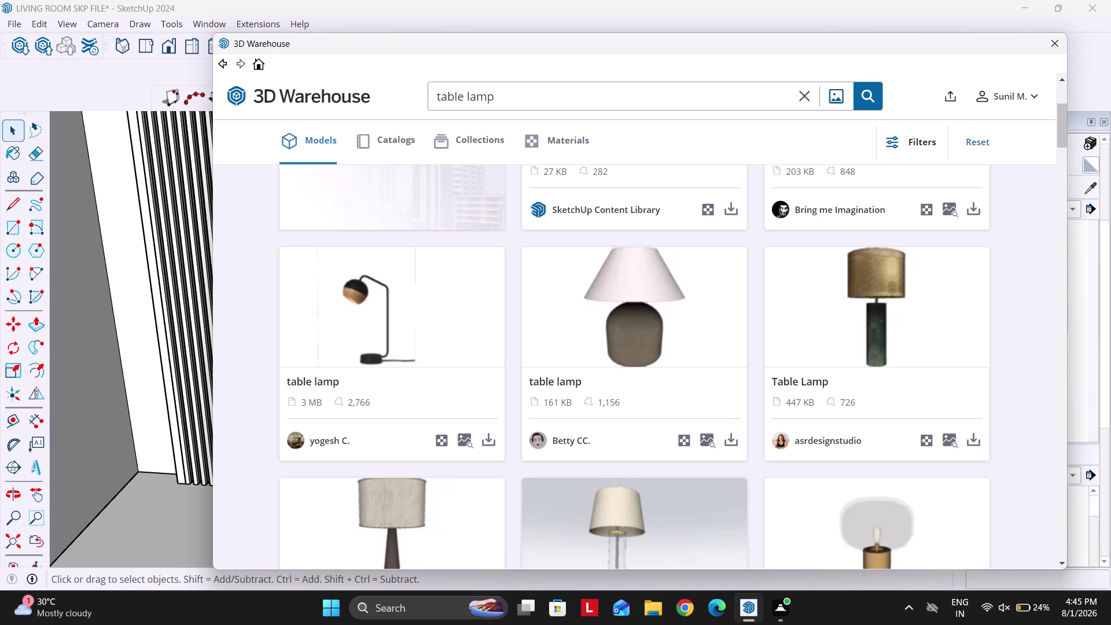
Browse the 3D Warehouse table lamp results and download the chosen lamp.
scroll(up, 3)
scroll(down, 3)
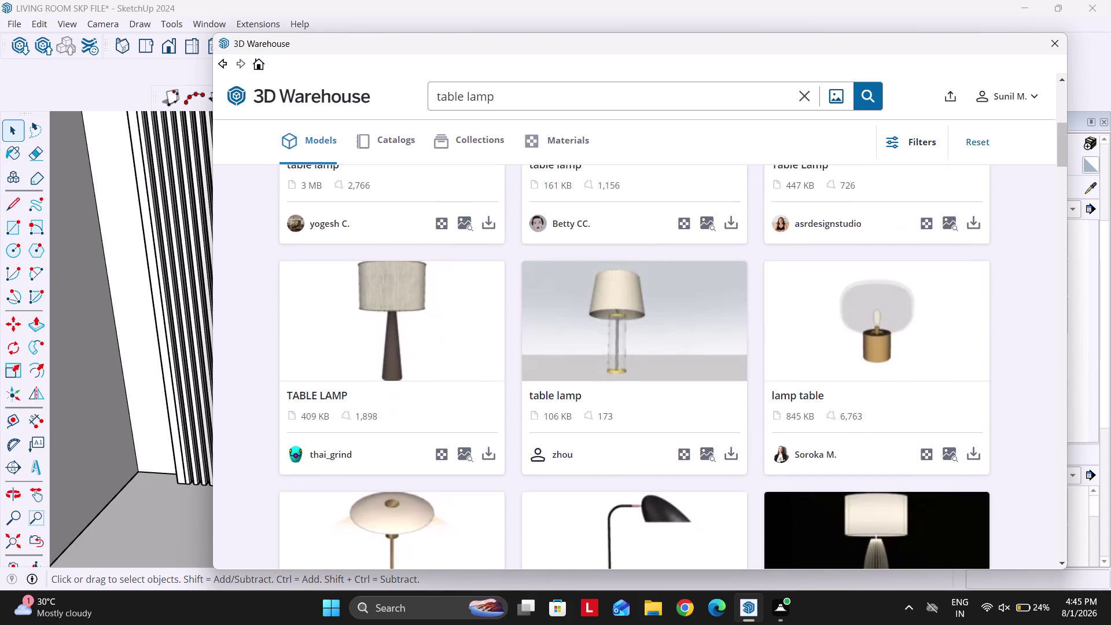
scroll(down, 3)
scroll(down, 3)
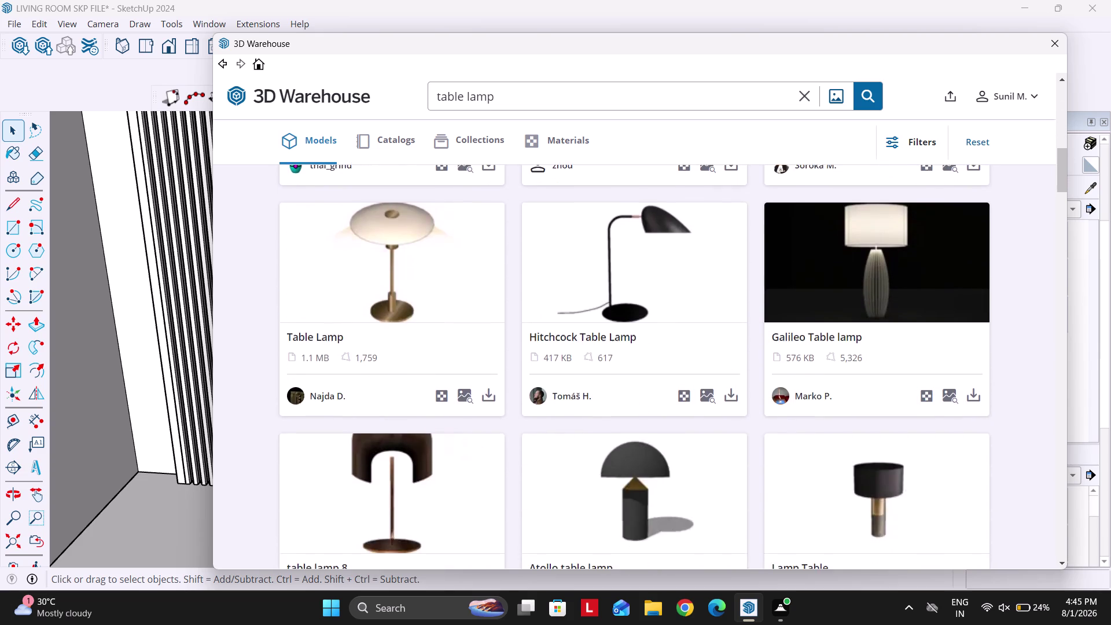
scroll(down, 3)
scroll(down, 3)
scroll(down, 3)
scroll(down, 3)
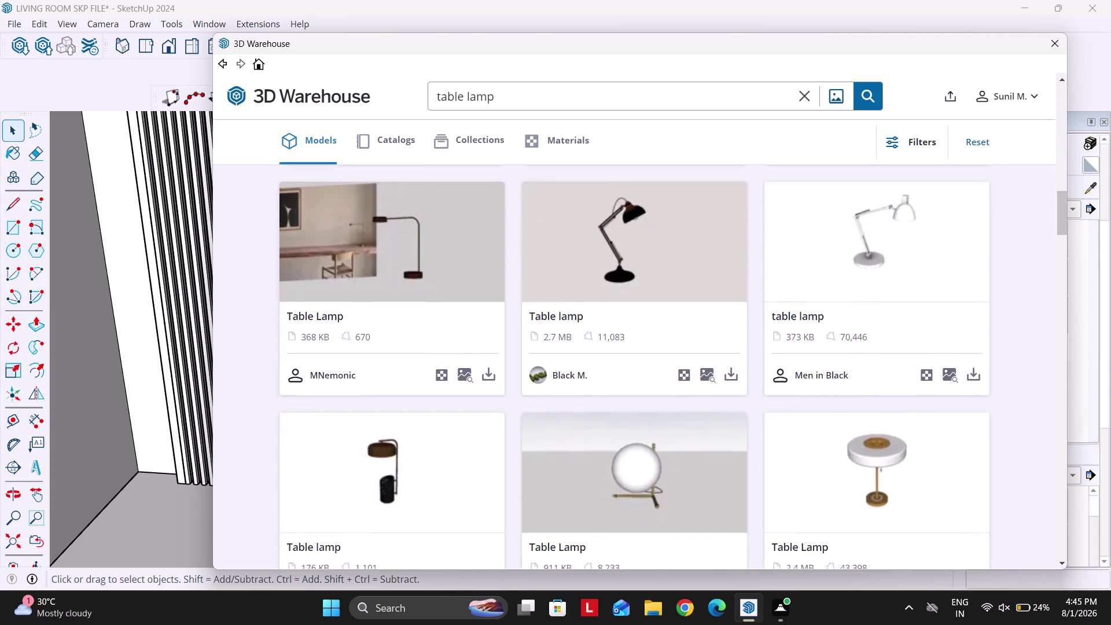
scroll(down, 3)
scroll(down, 3)
scroll(down, 3)
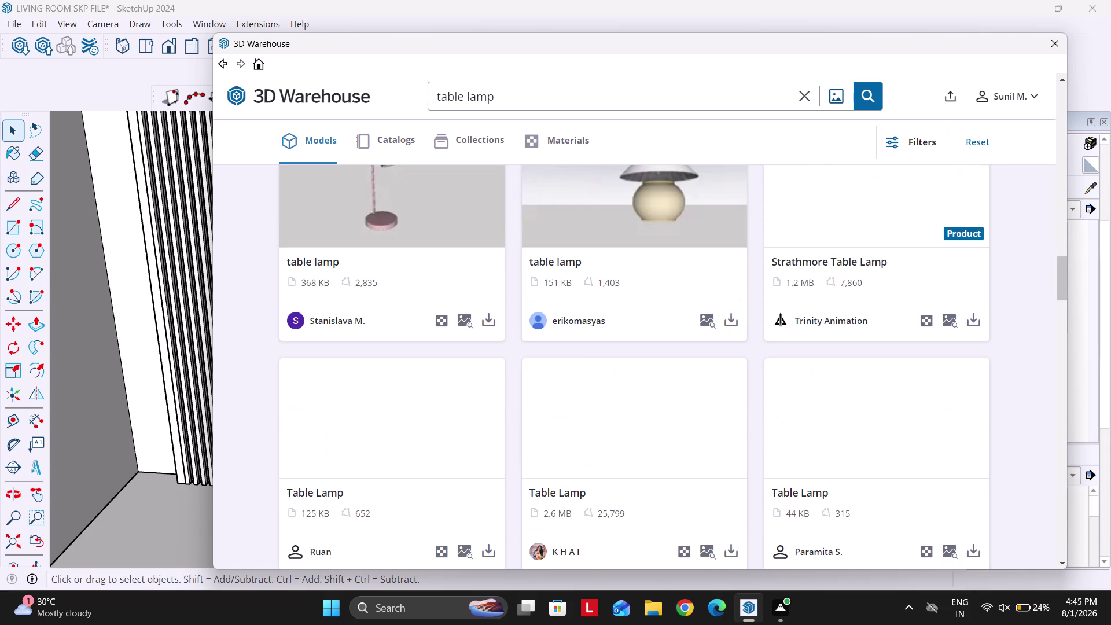
scroll(up, 3)
scroll(up, 3)
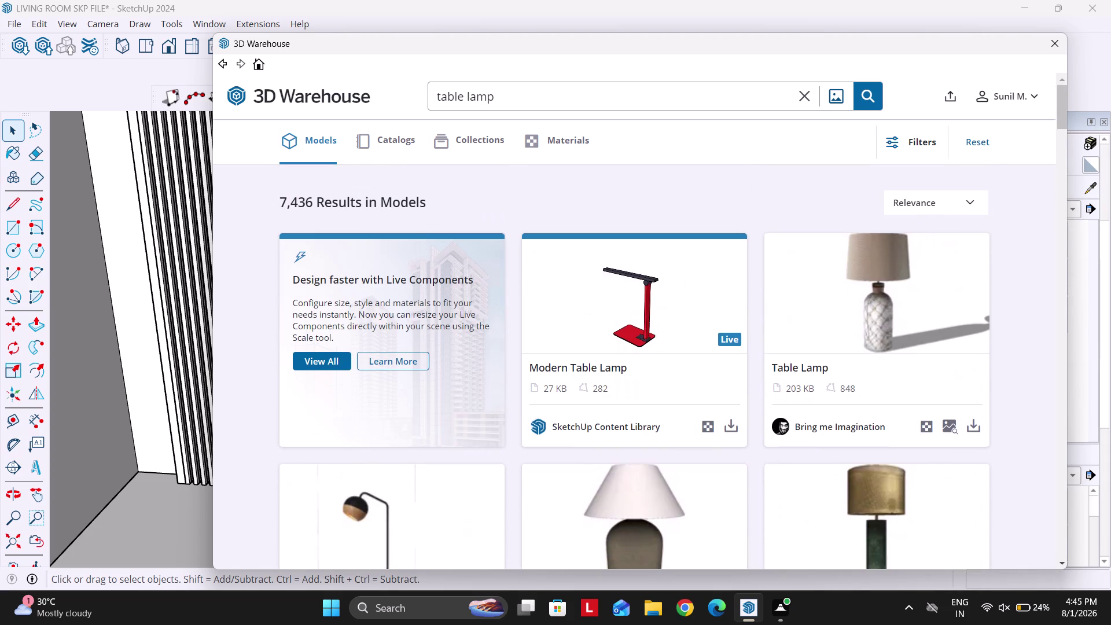
scroll(down, 3)
scroll(down, 3)
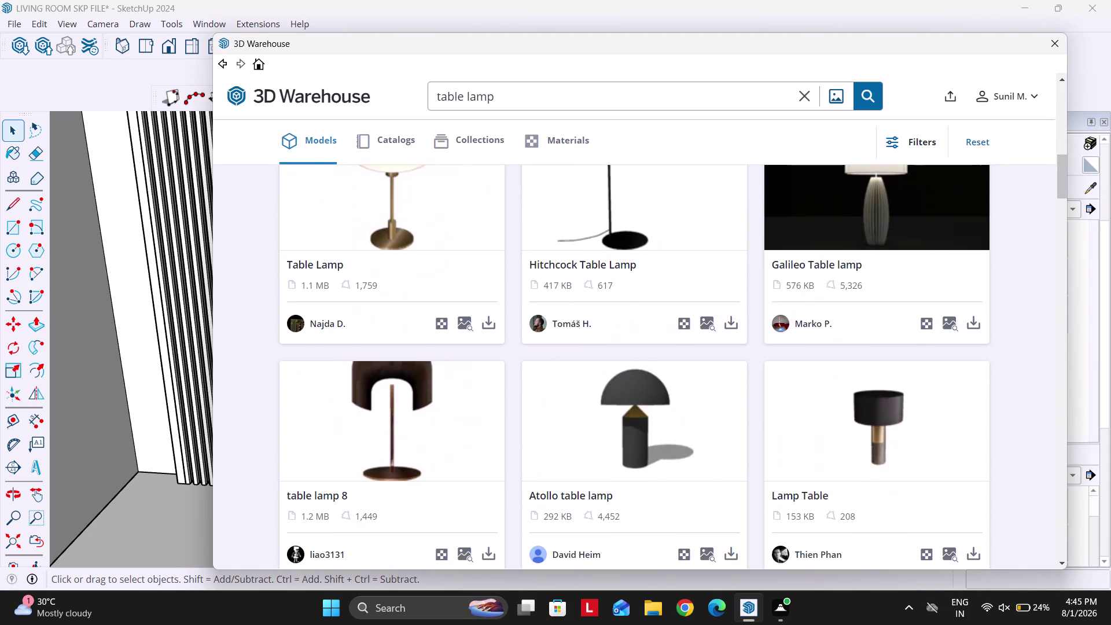
click(971, 322)
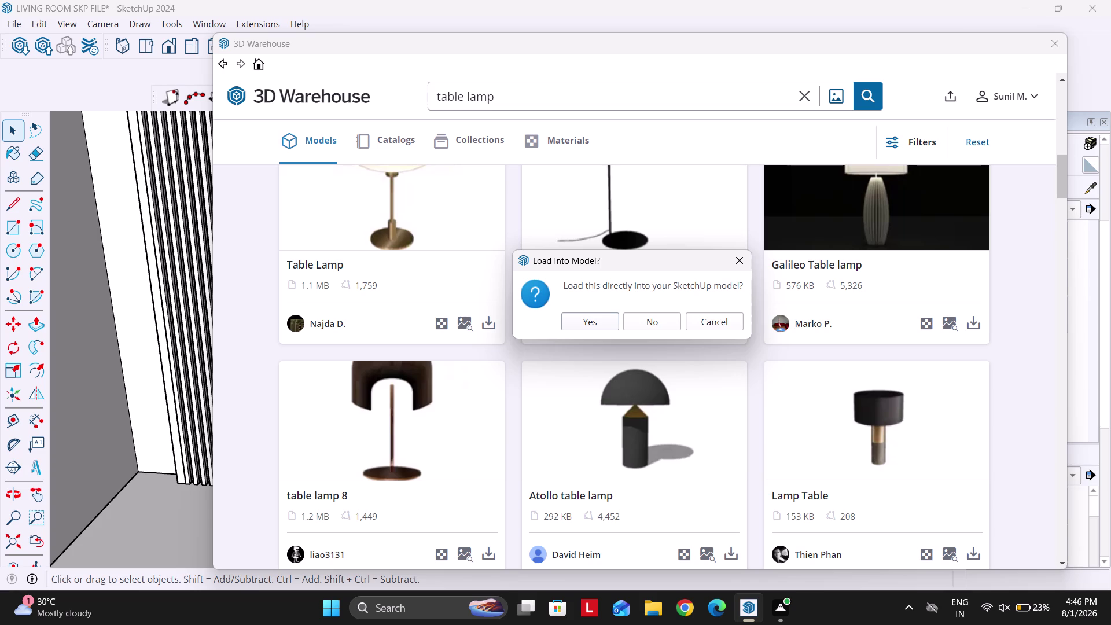
Confirm loading the table lamp directly into the living room model.
click(585, 321)
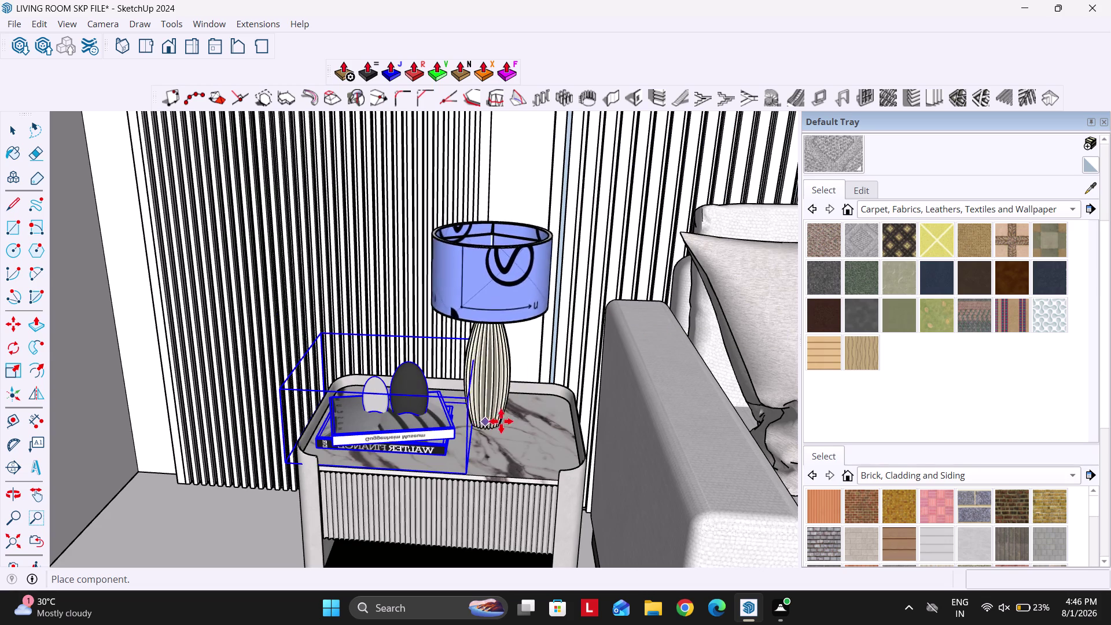
Drop the table lamp onto the side table beside the sofa.
scroll(up, 3)
click(504, 440)
key(space)
scroll(down, 3)
key(Escape)
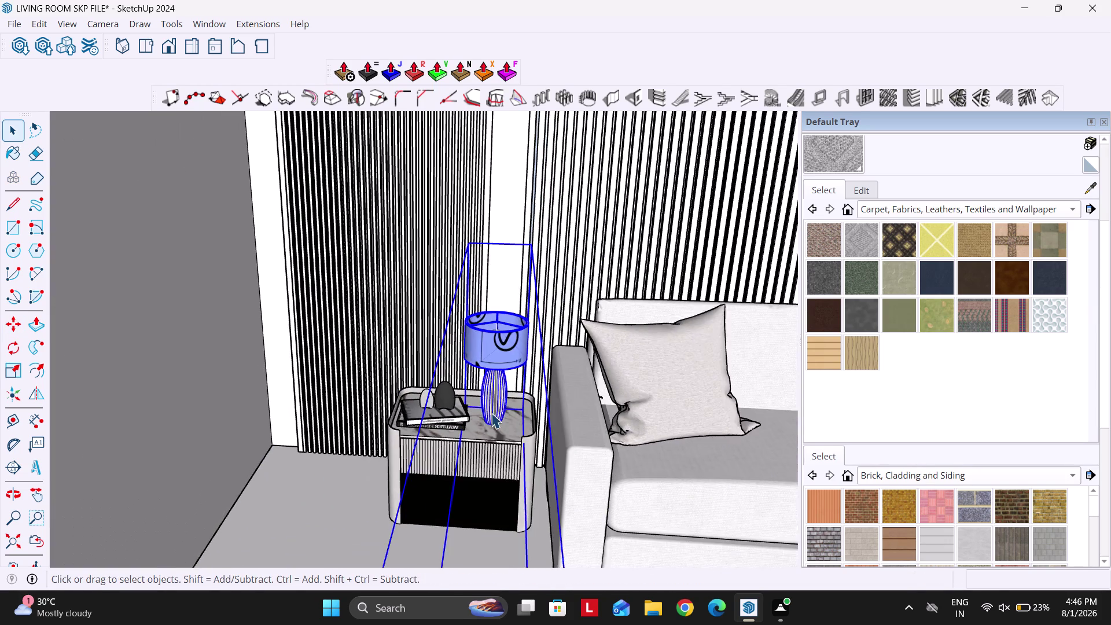
Open a component for editing and delete one selected part of it.
middle_drag(487, 410, 452, 388)
scroll(down, 3)
key(Escape)
scroll(up, 3)
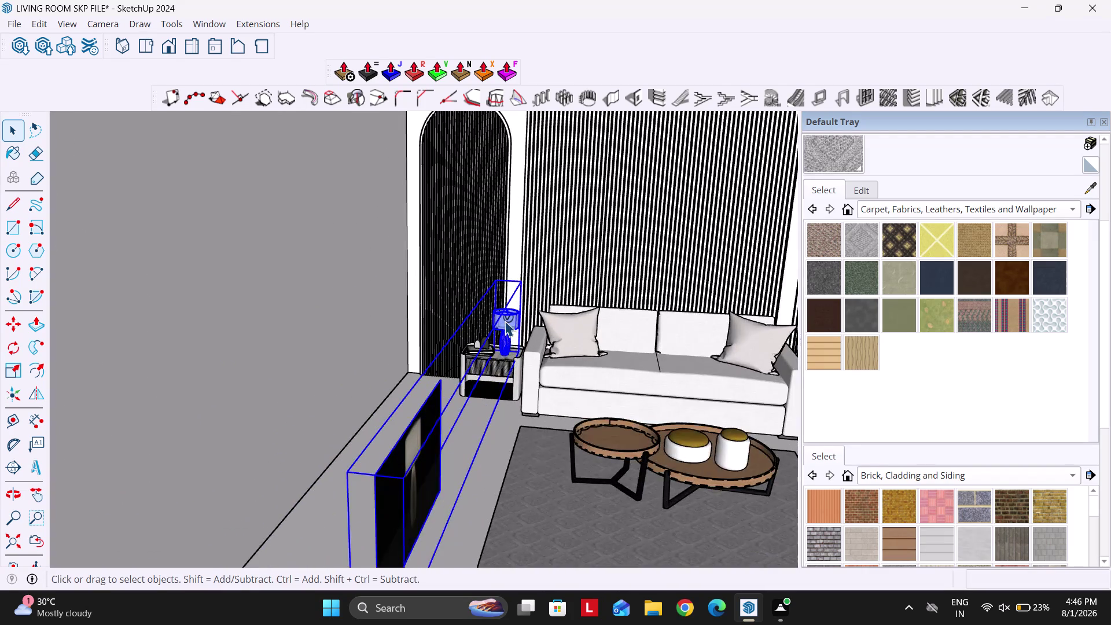
double_click(505, 320)
click(429, 442)
key(Delete)
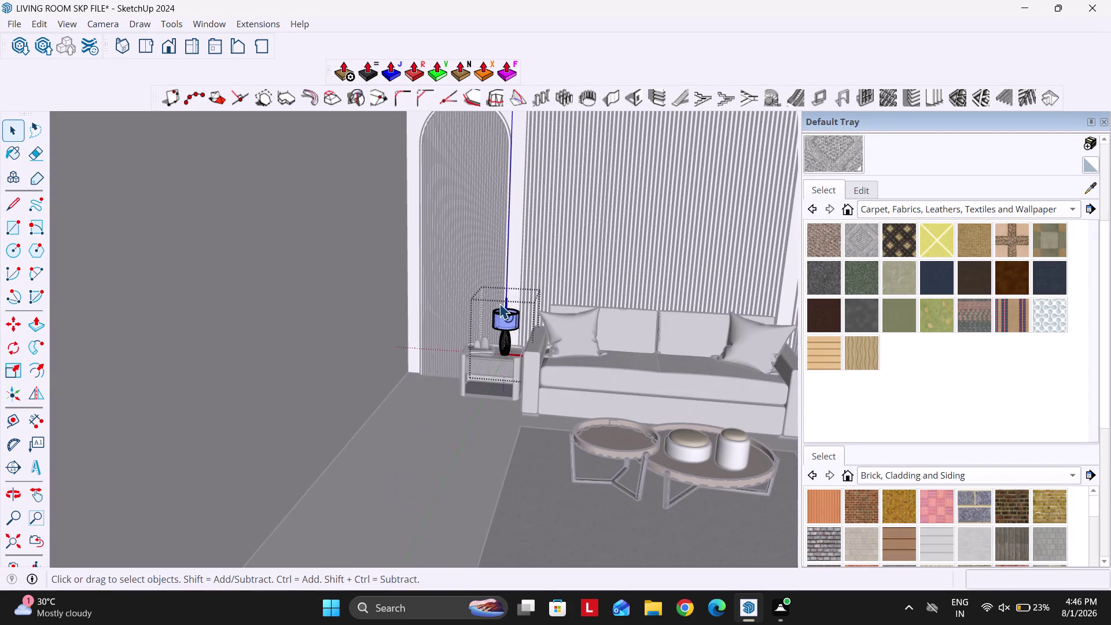
key(Escape)
scroll(up, 3)
key(Escape)
Orbit around the lamp shade, then back out to the room and reference photo.
middle_drag(487, 298, 486, 374)
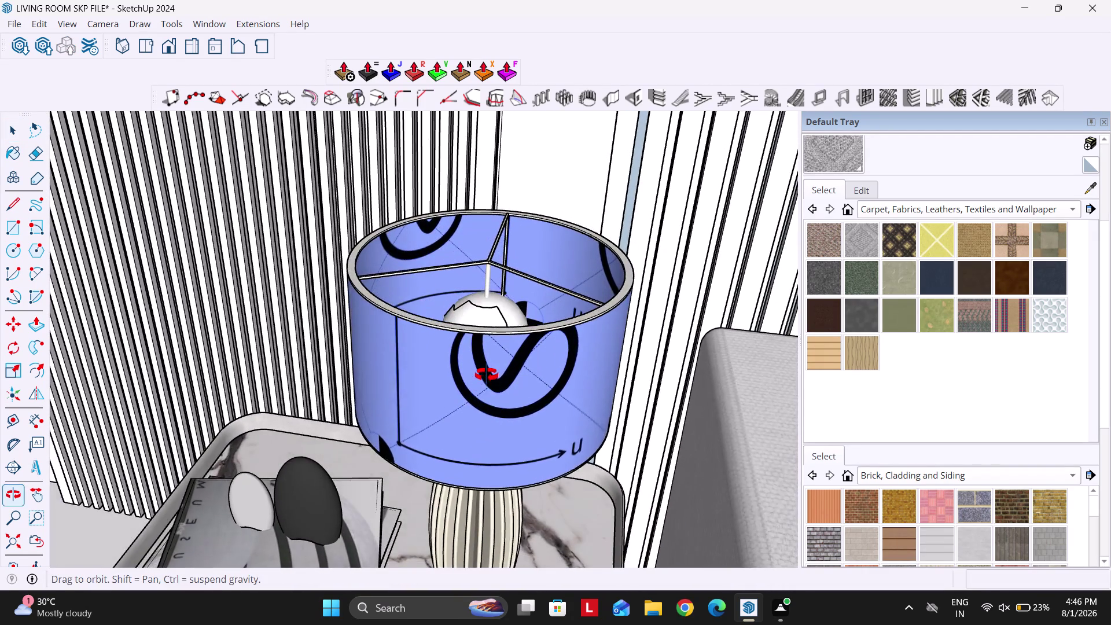
middle_drag(486, 374, 486, 376)
scroll(up, 3)
middle_drag(533, 394, 505, 340)
scroll(down, 3)
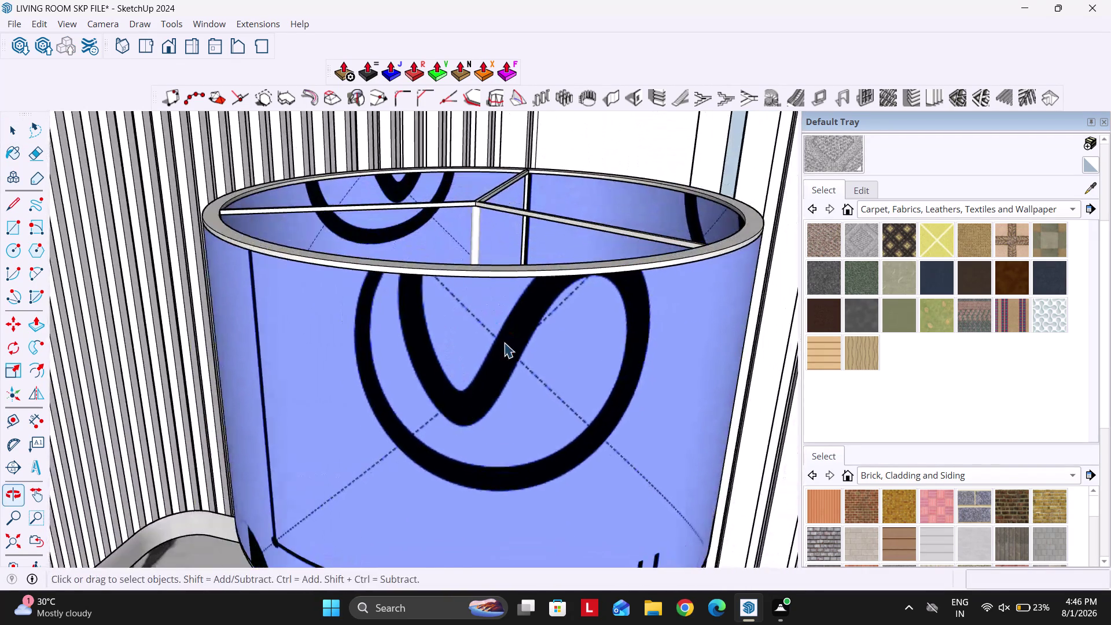
scroll(down, 3)
middle_drag(496, 343, 531, 303)
scroll(down, 3)
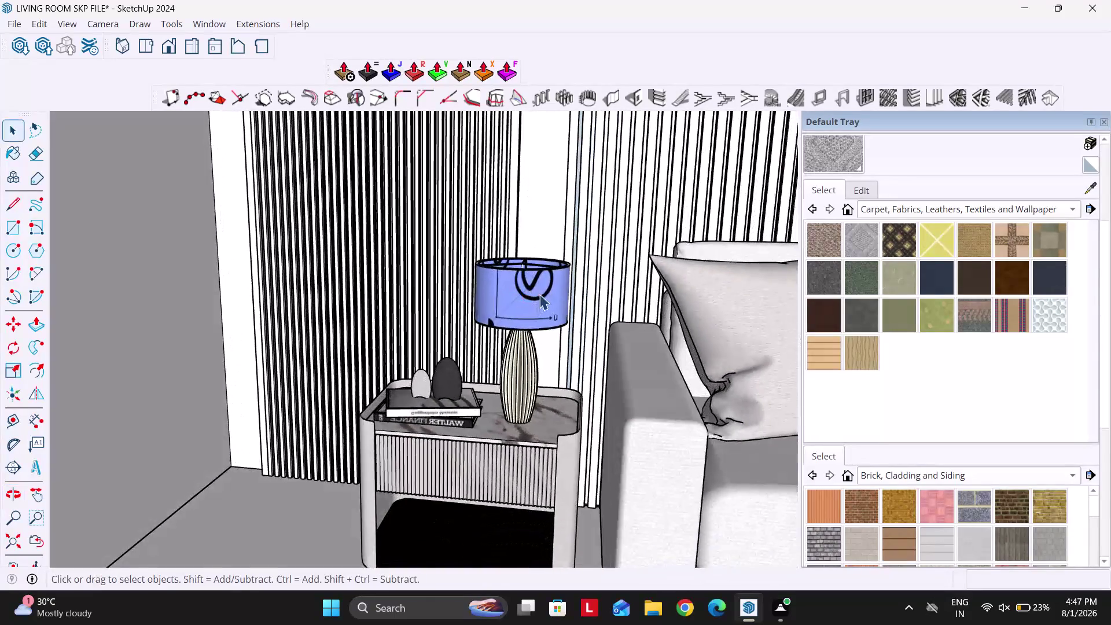
scroll(down, 3)
key(Escape)
middle_drag(516, 331, 528, 322)
scroll(down, 3)
key(Escape)
scroll(up, 3)
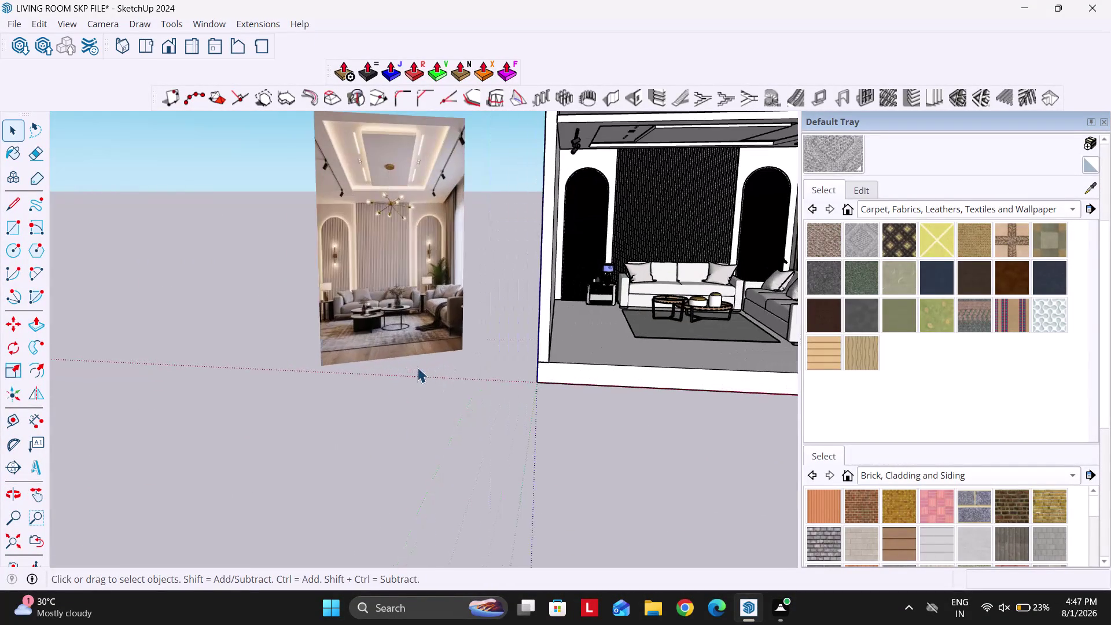
Zoom into the reference photo's wall sconces, then reopen the 3D Warehouse browser.
scroll(up, 3)
scroll(up, 3)
scroll(up, 3)
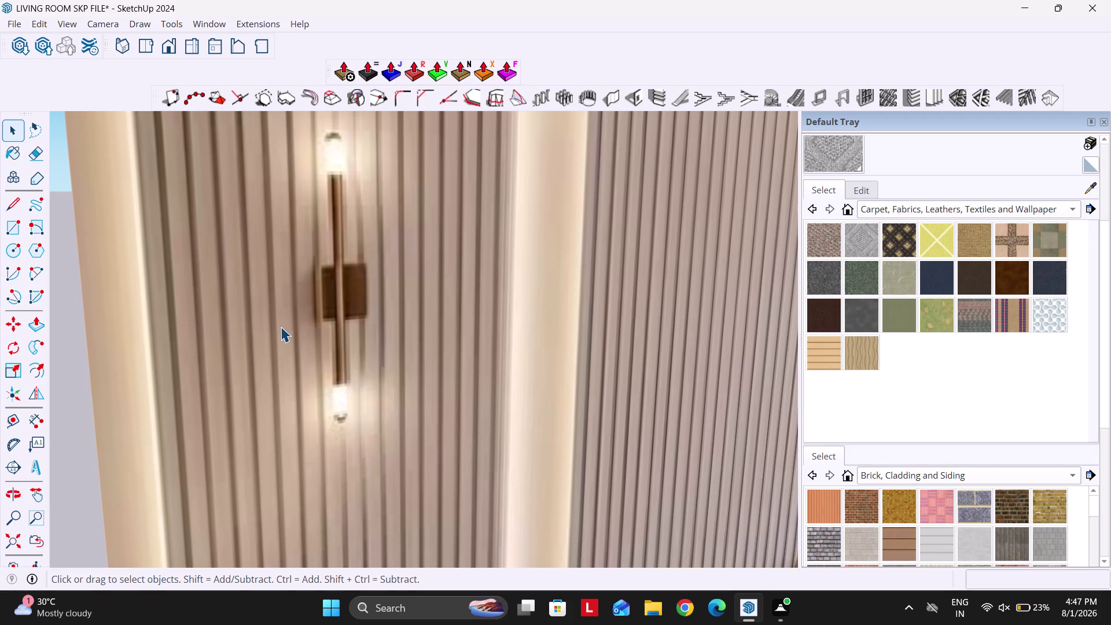
scroll(down, 3)
scroll(down, 3)
scroll(down, 3)
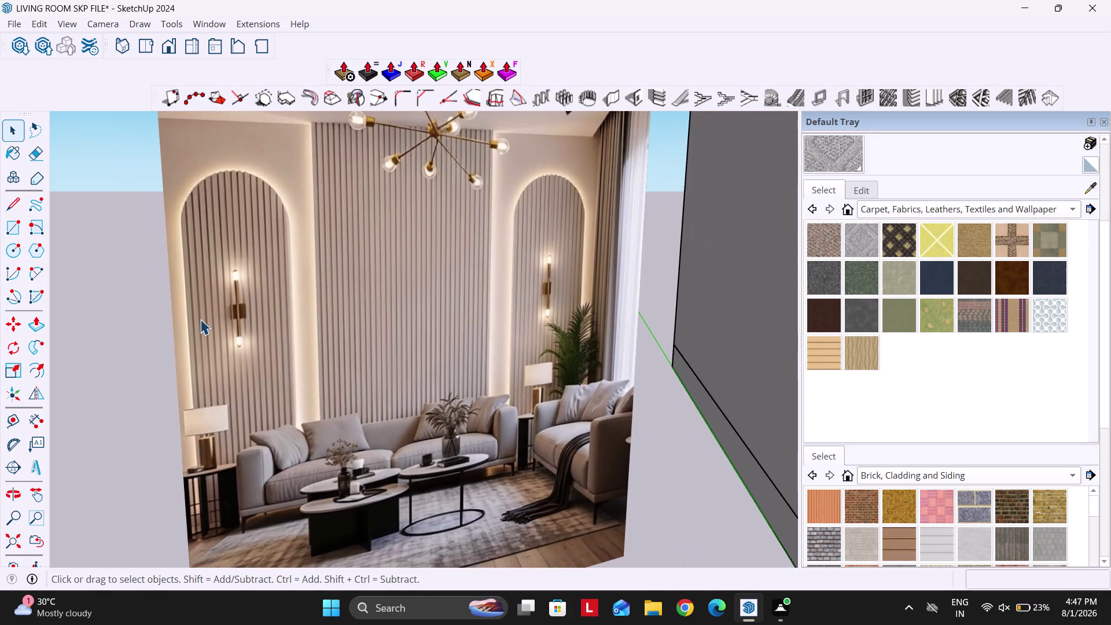
scroll(down, 3)
scroll(down, 3)
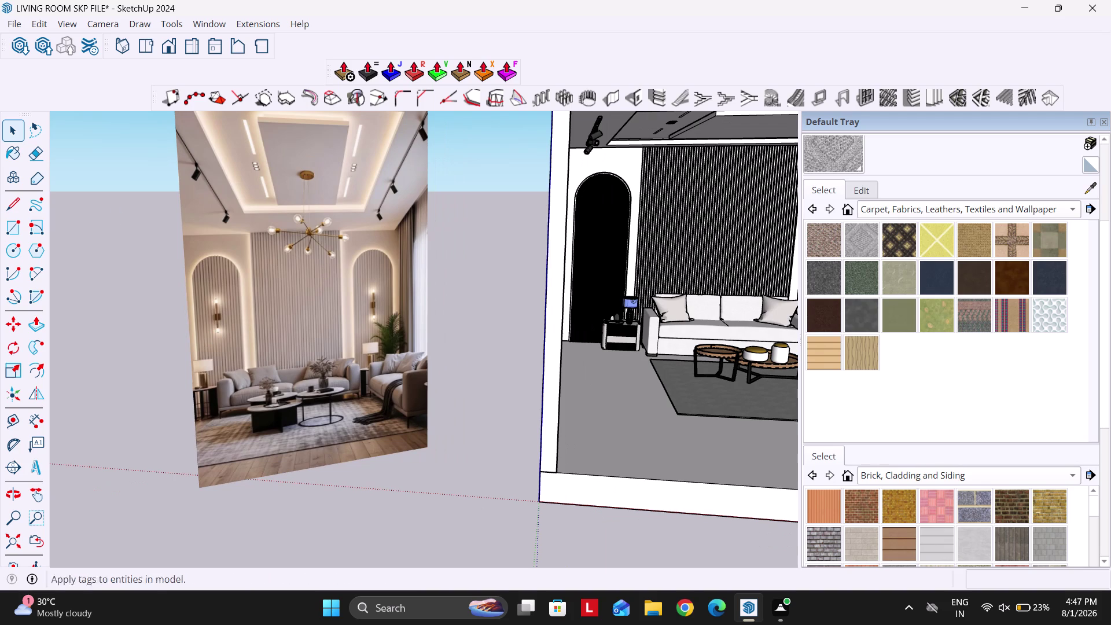
click(17, 49)
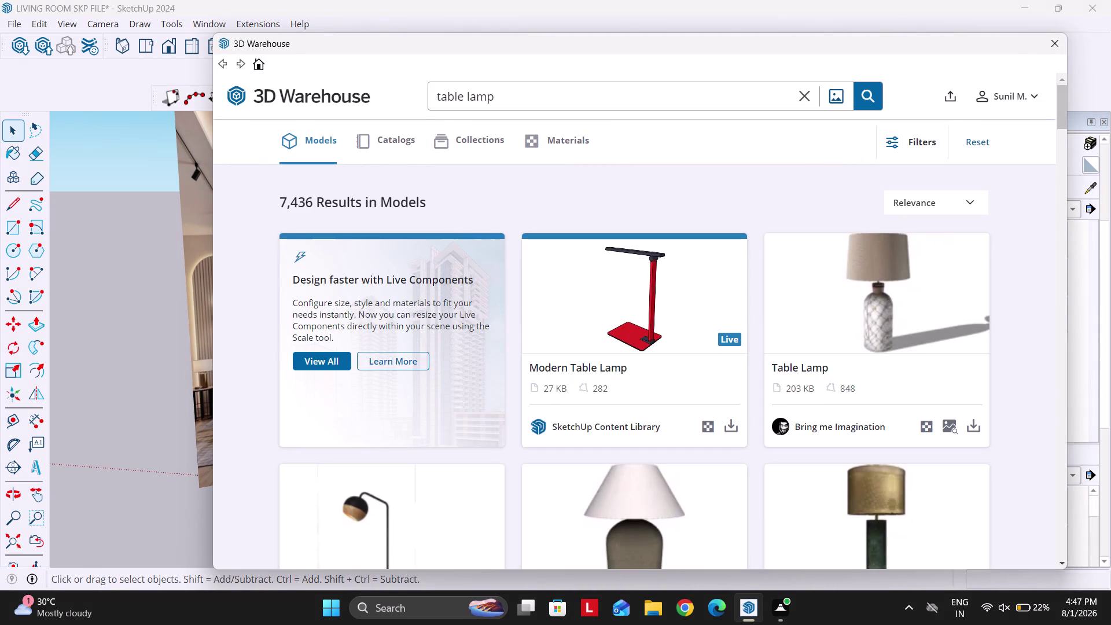
Change the 3D Warehouse search from 'table lamp' to 'wall lights' and run it.
drag(461, 99, 421, 95)
text(wa)
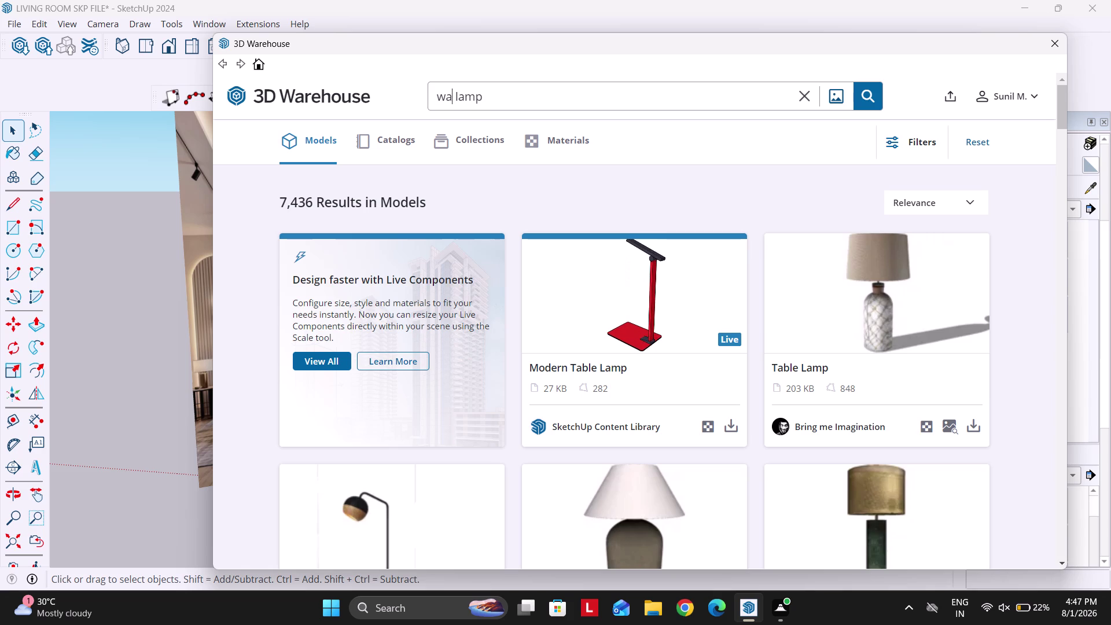
text(ll)
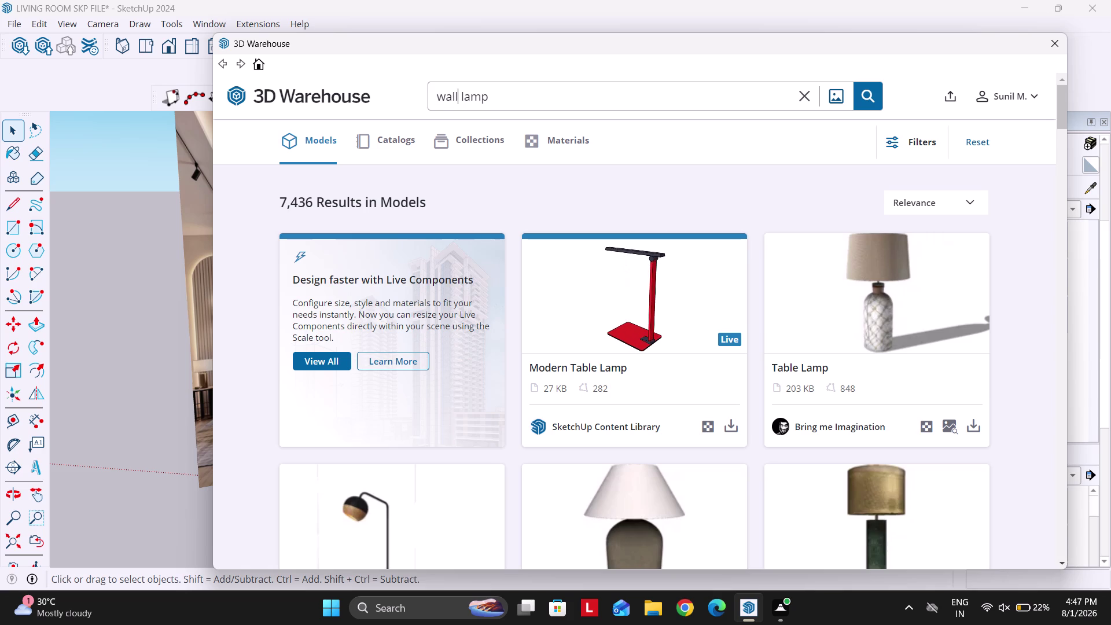
click(496, 96)
key(BackSpace)
key(BackSpace)
key(BackSpace)
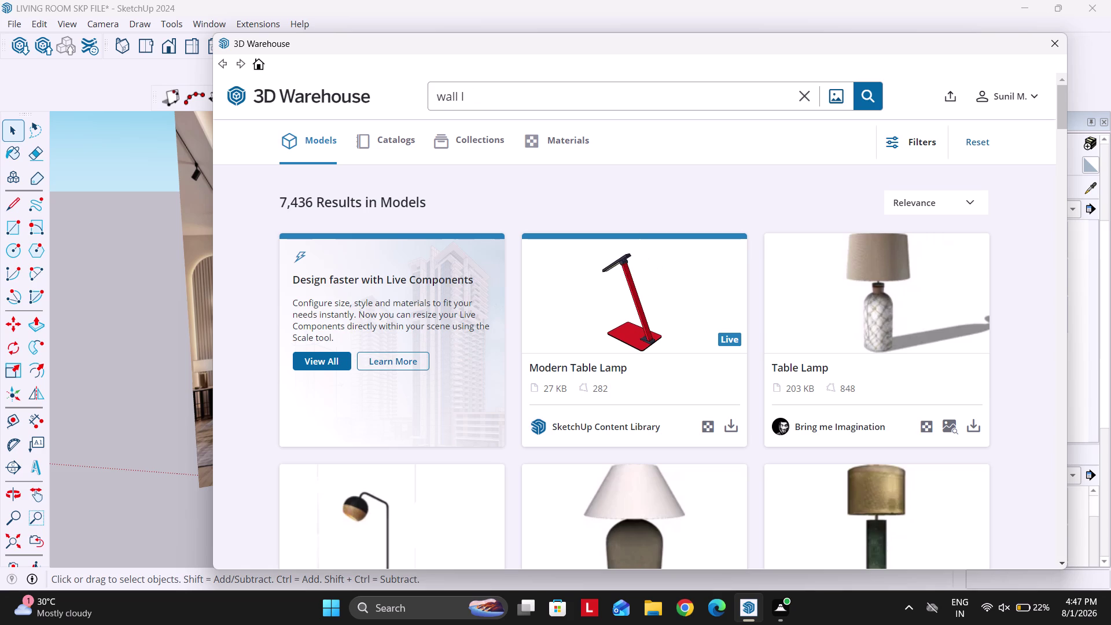
key(i)
text(ghts)
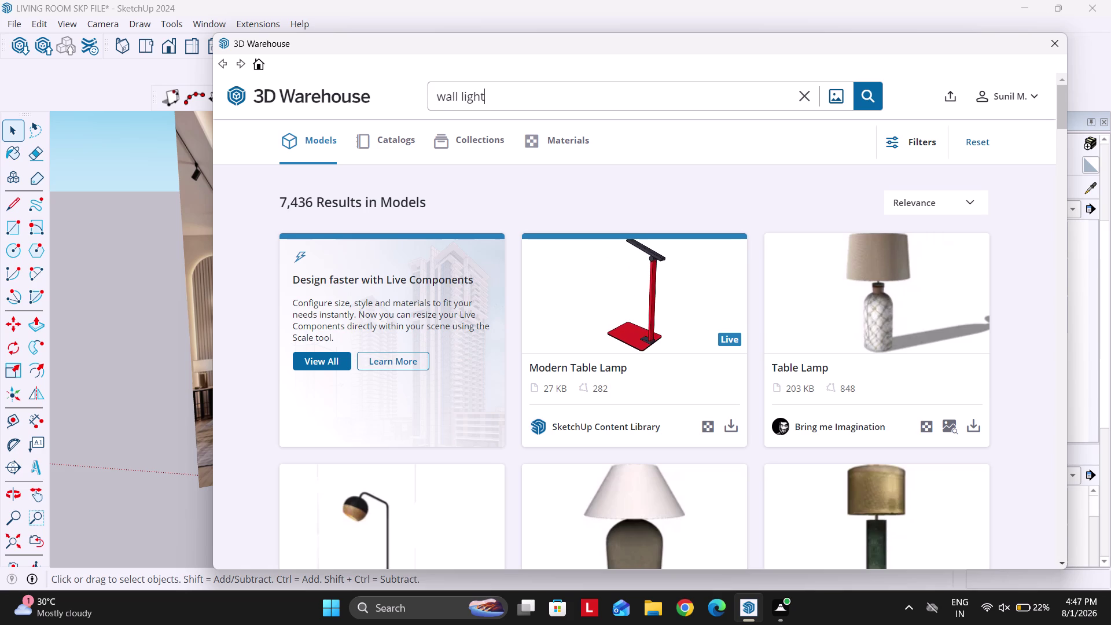
key(Return)
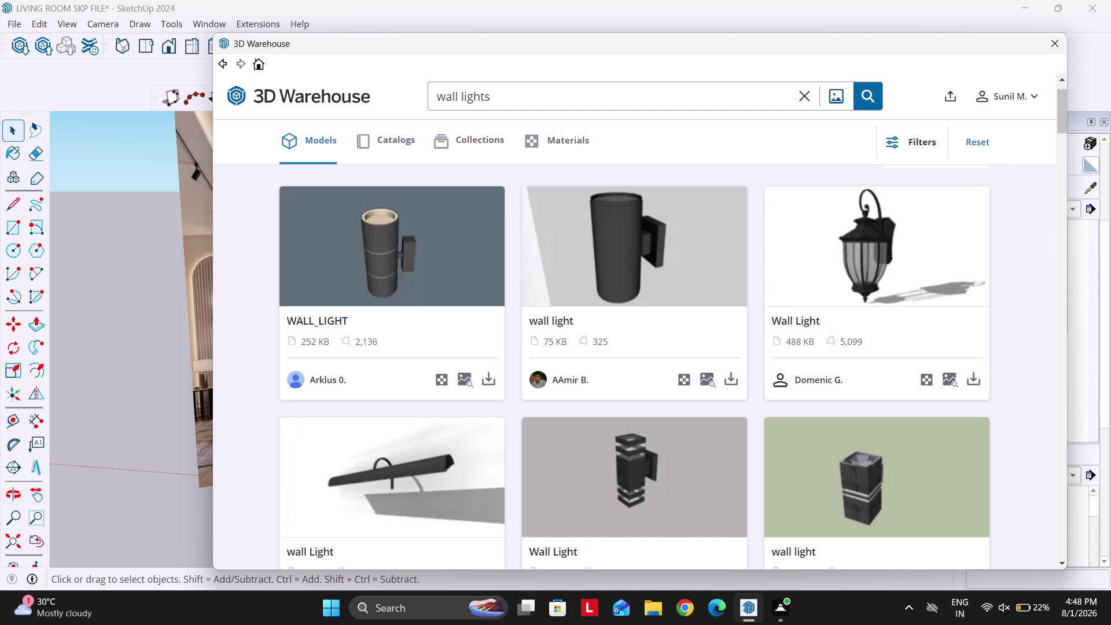
Scroll down through the 3D Warehouse wall lights results.
scroll(down, 3)
scroll(down, 3)
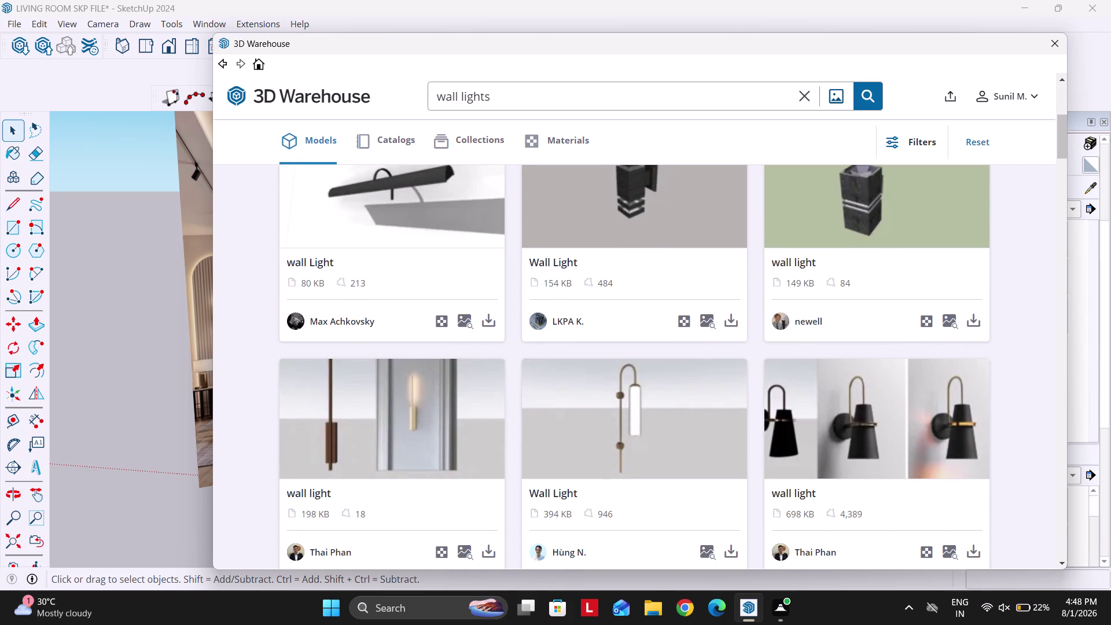
scroll(down, 3)
scroll(down, 3)
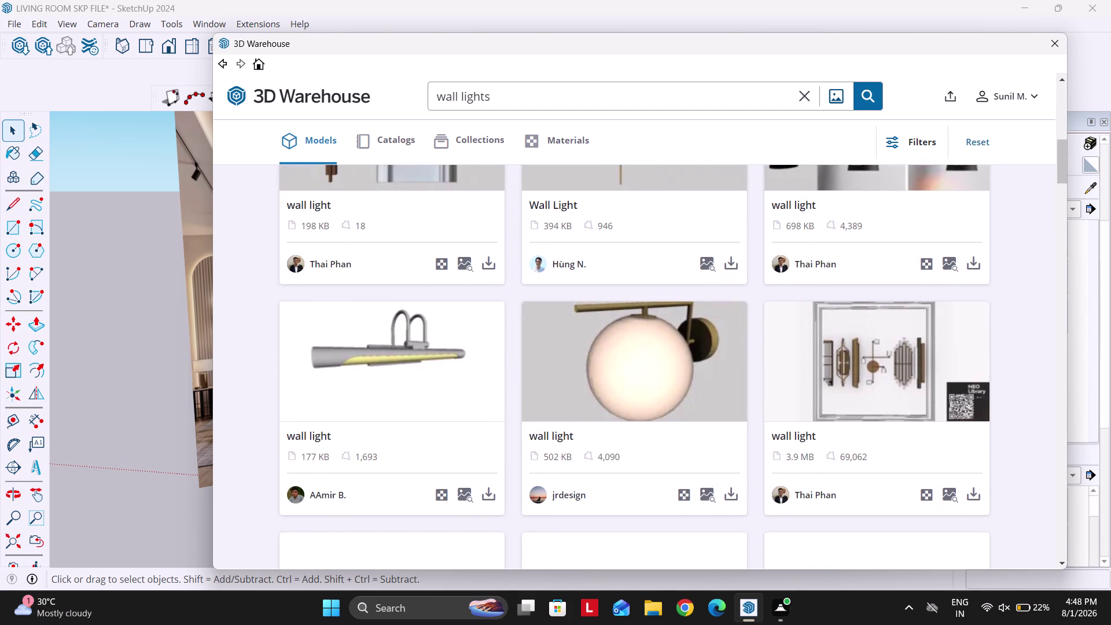
scroll(down, 3)
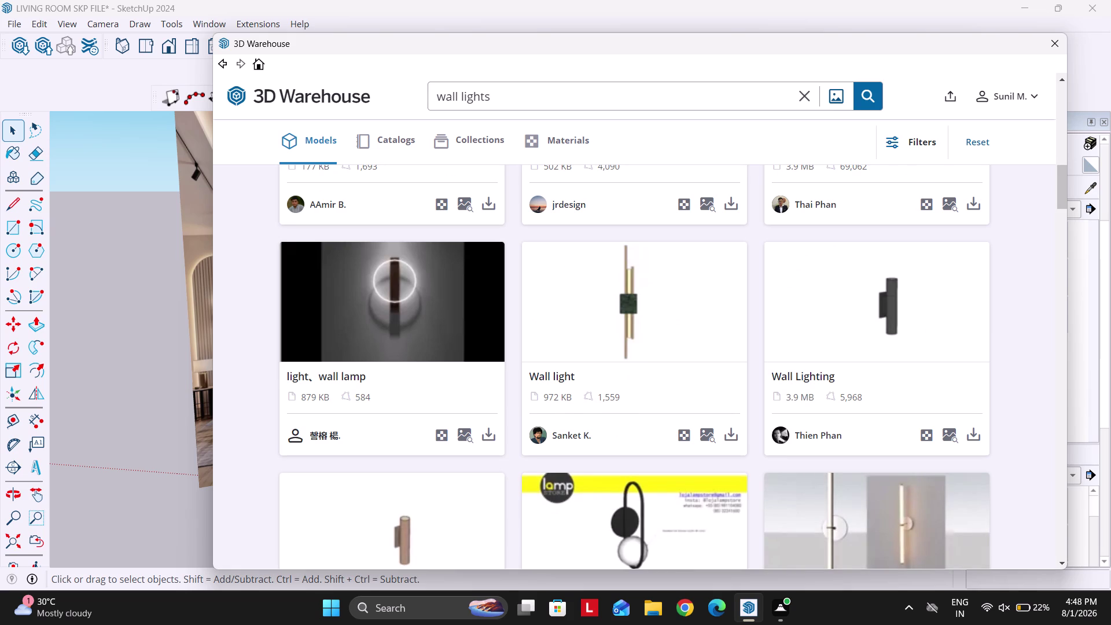
scroll(down, 3)
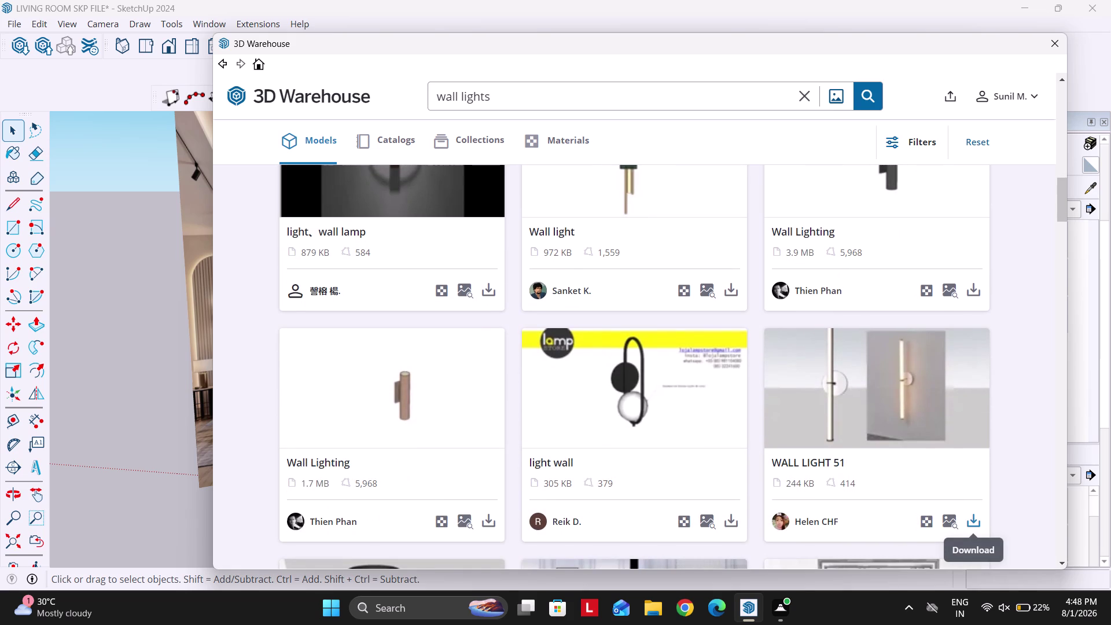
scroll(down, 3)
scroll(down, 3)
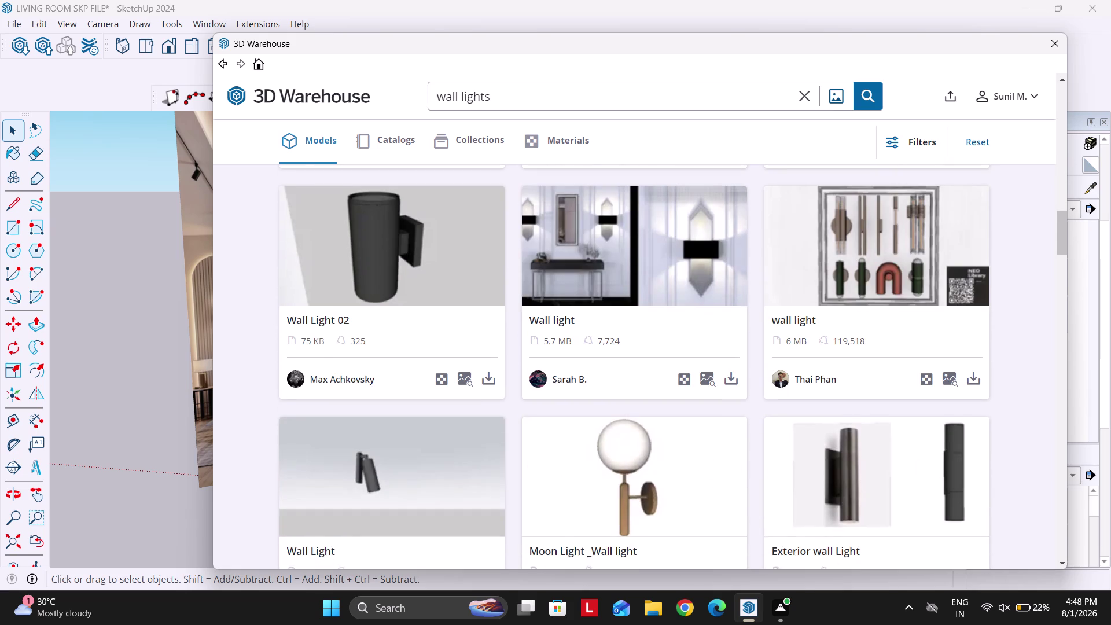
scroll(down, 3)
scroll(down, 3)
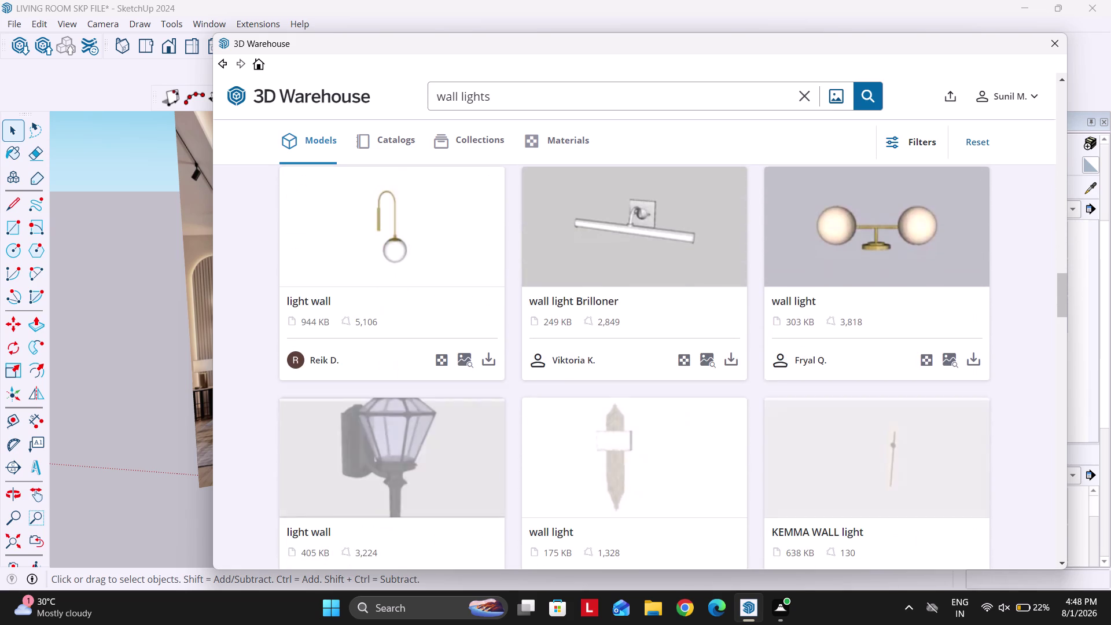
scroll(down, 3)
scroll(down, 3)
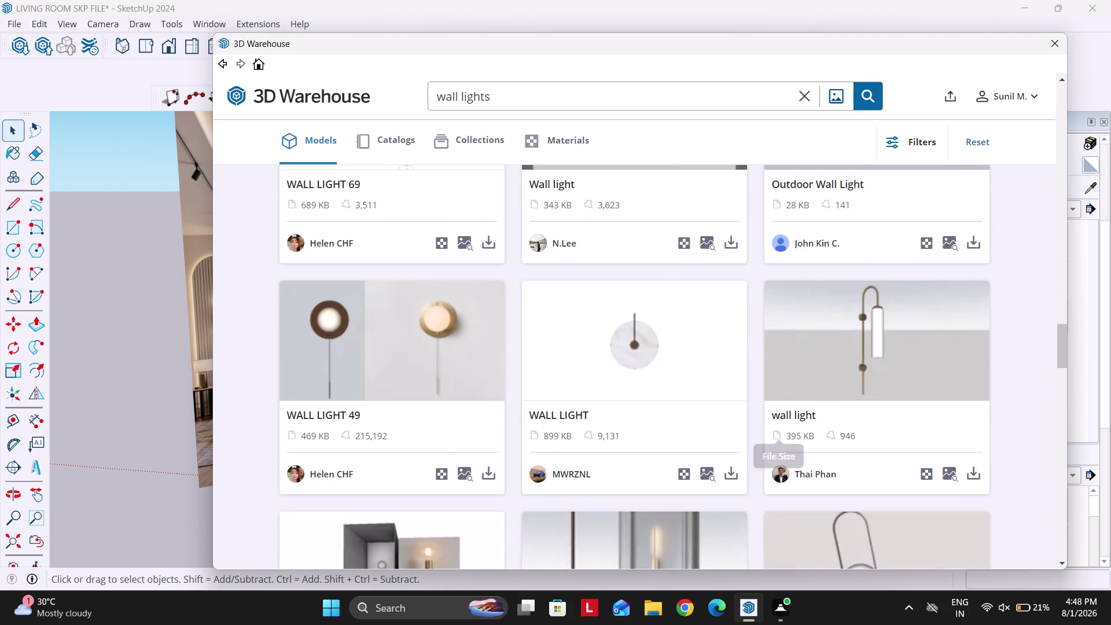
scroll(down, 3)
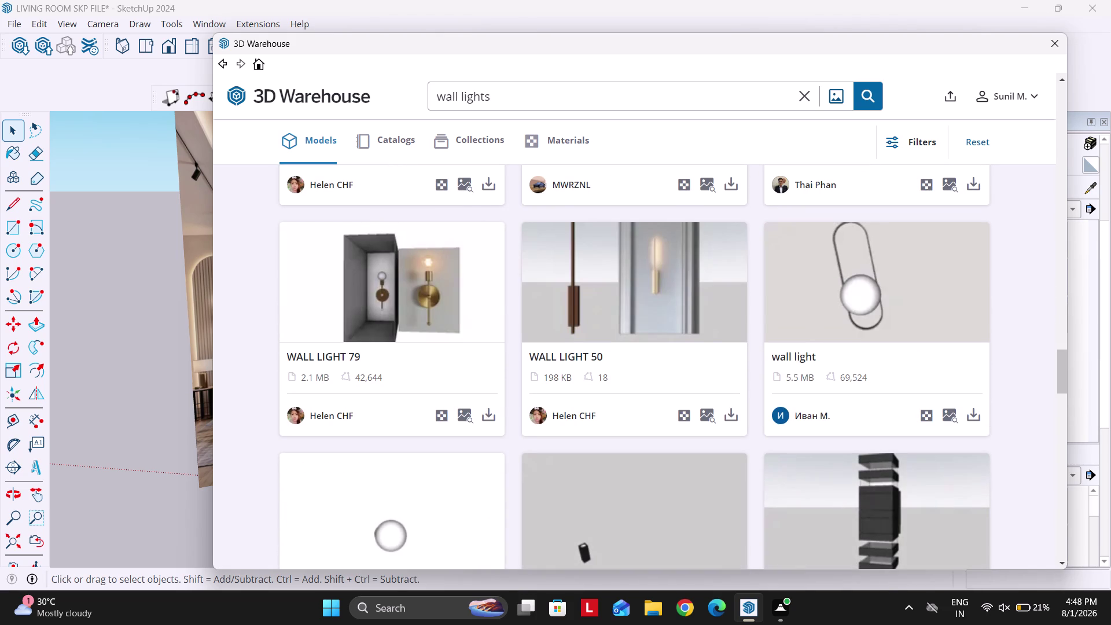
scroll(down, 3)
scroll(down, 3)
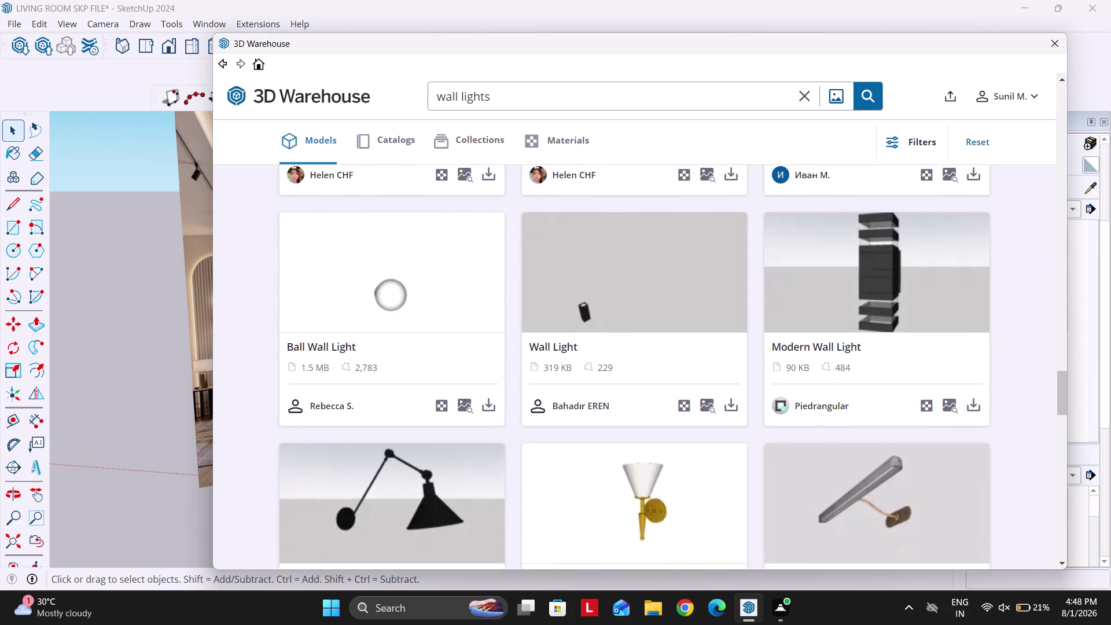
scroll(down, 3)
scroll(down, 3)
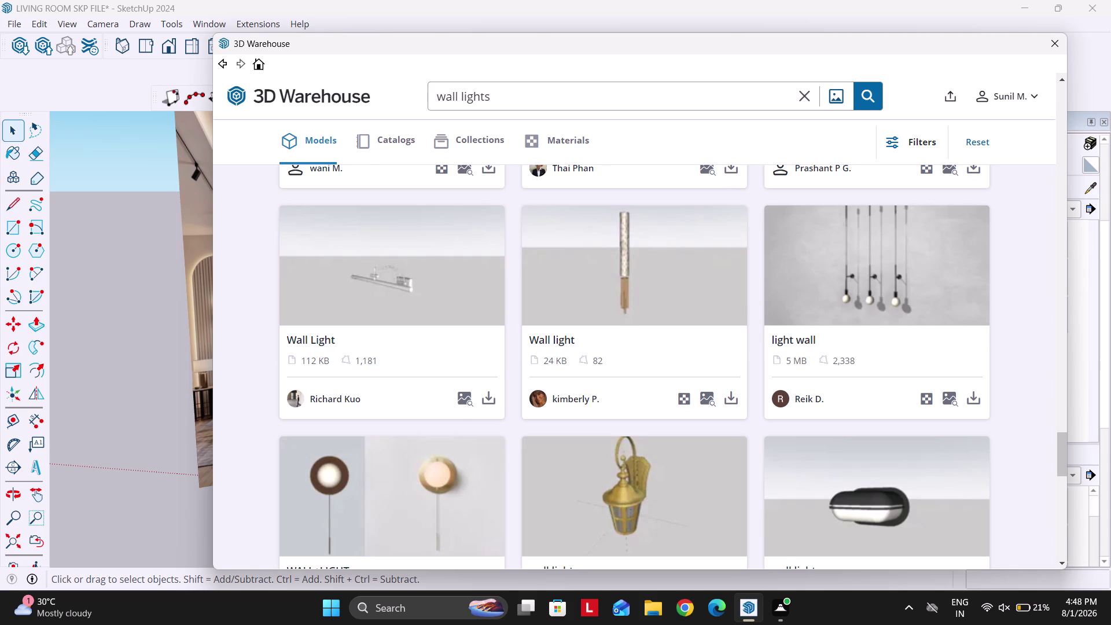
scroll(down, 3)
scroll(down, 3)
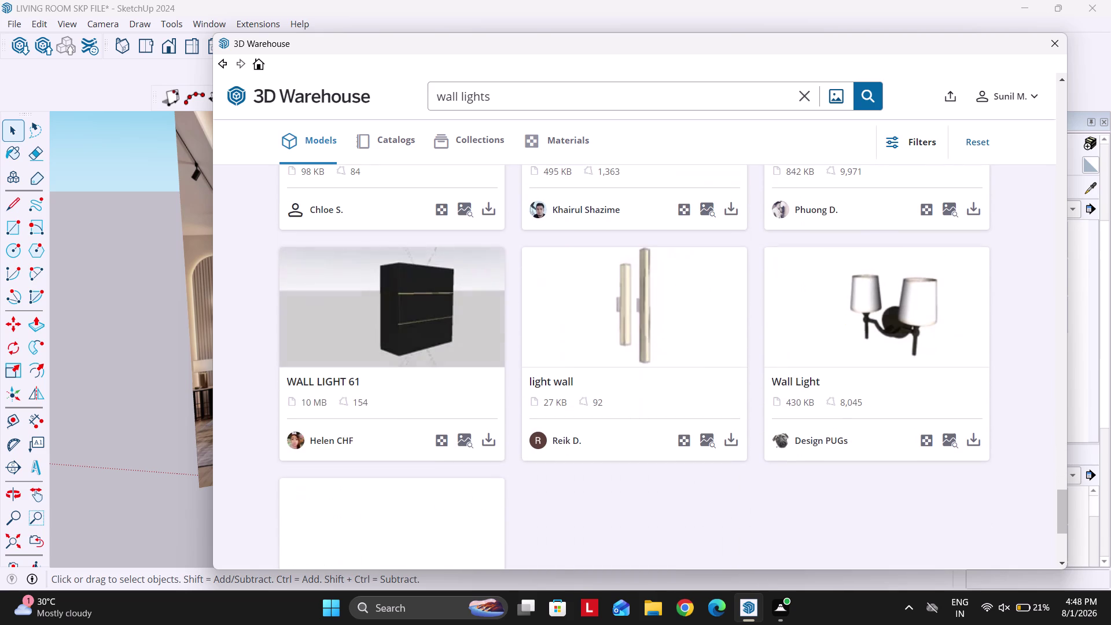
scroll(down, 3)
Download the brown rod-style wall light and load it into the living room model.
scroll(up, 3)
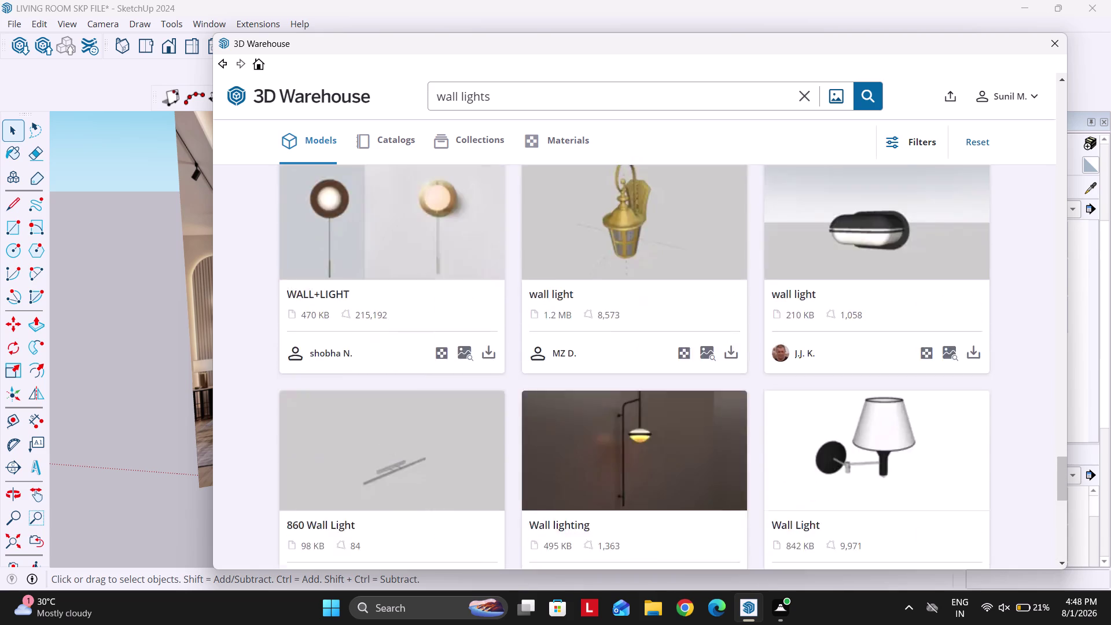
scroll(up, 3)
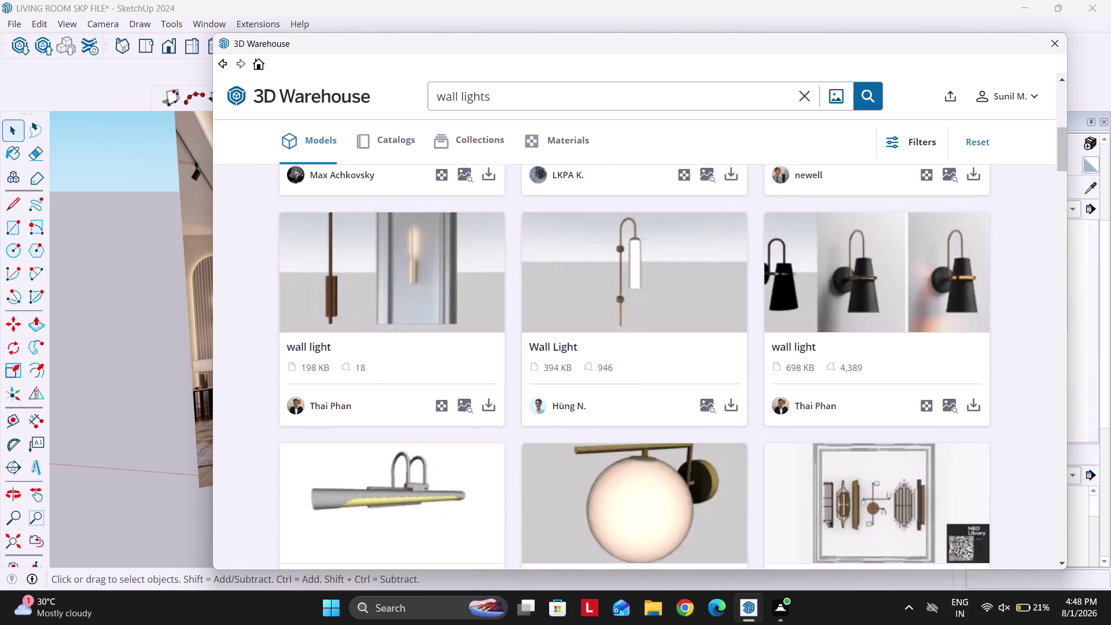
scroll(up, 3)
scroll(down, 3)
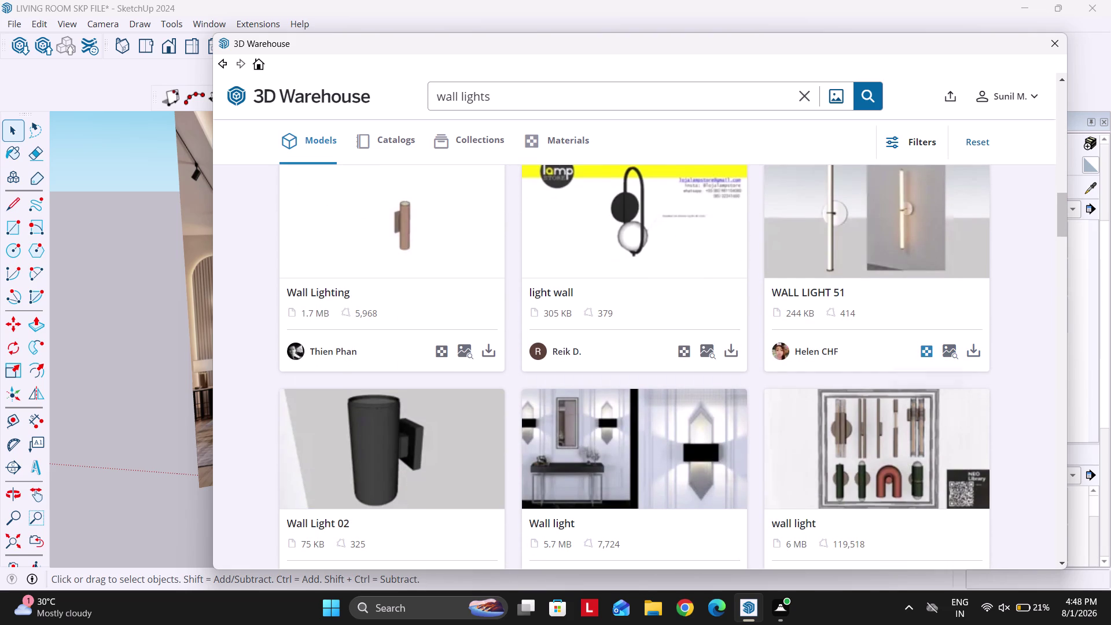
scroll(up, 3)
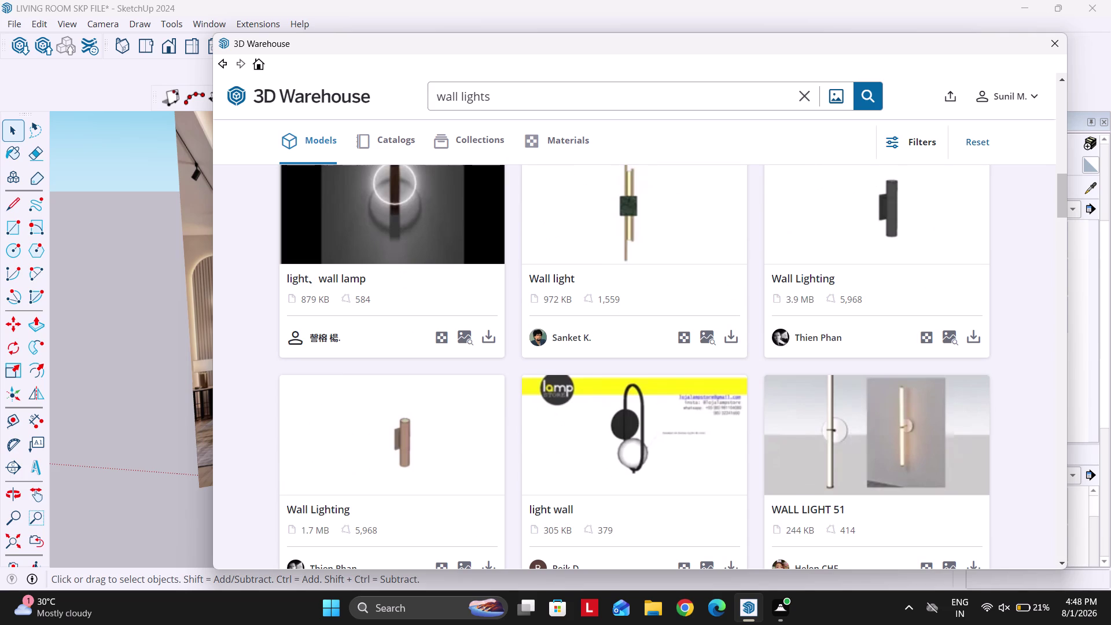
scroll(up, 3)
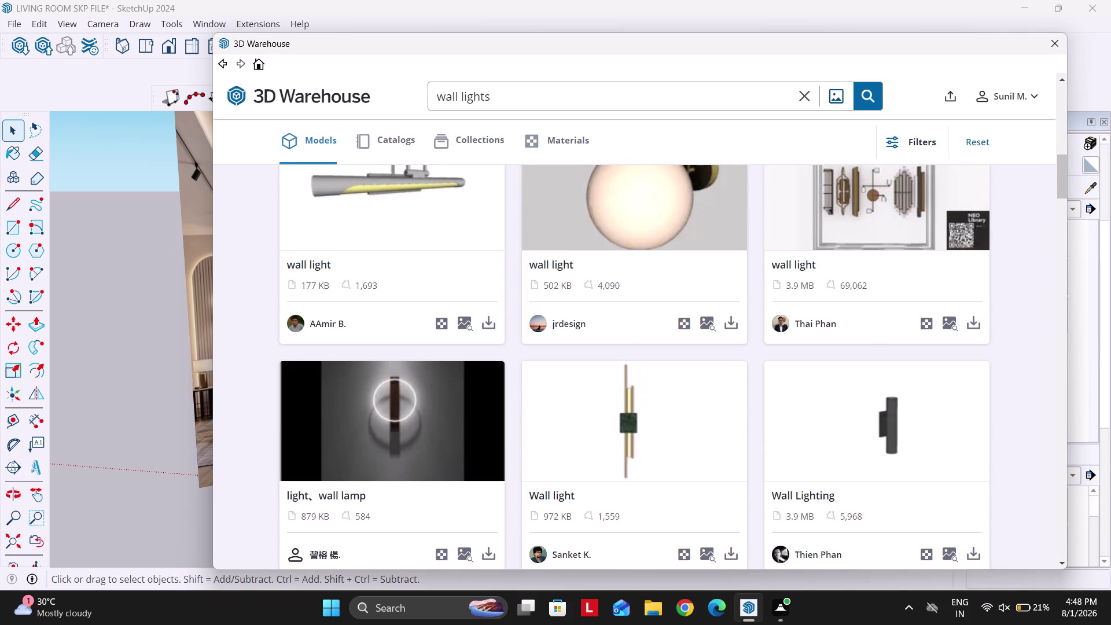
scroll(up, 3)
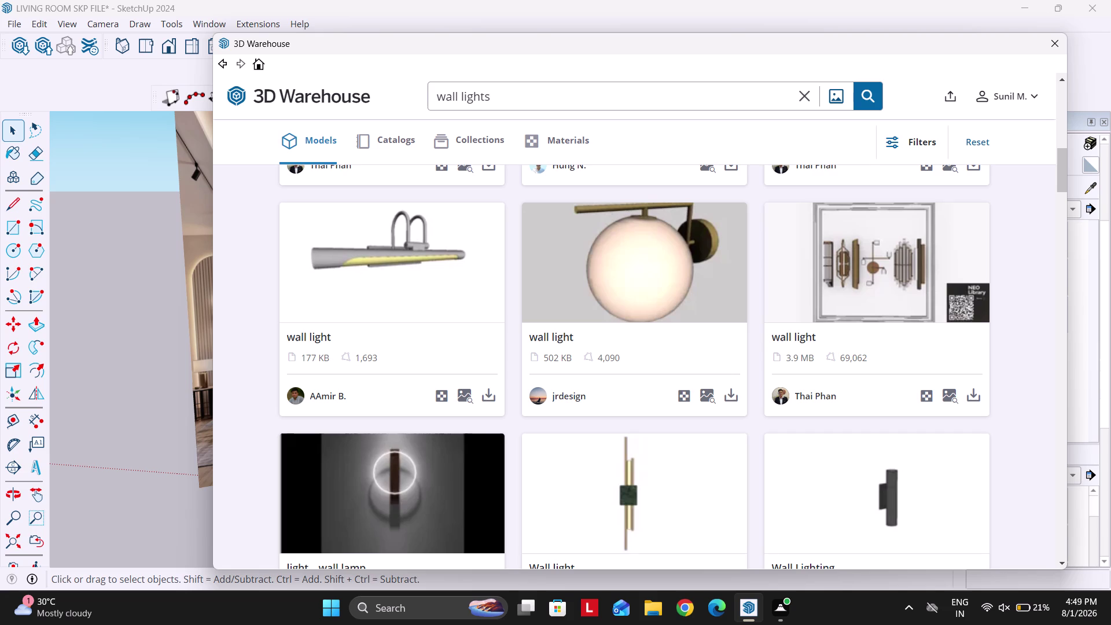
scroll(up, 3)
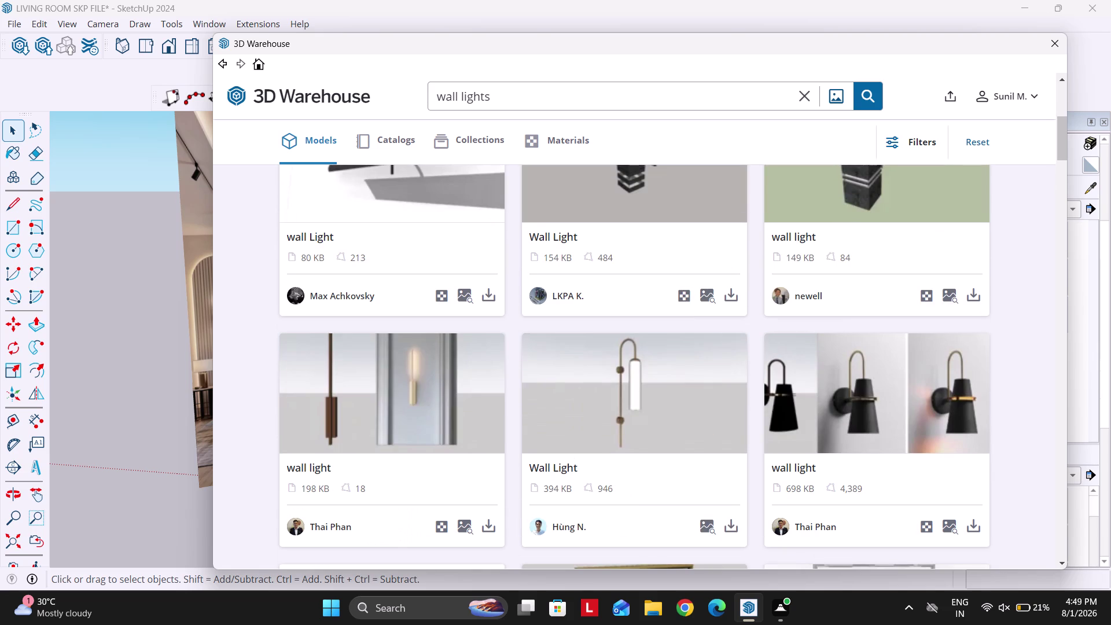
click(490, 530)
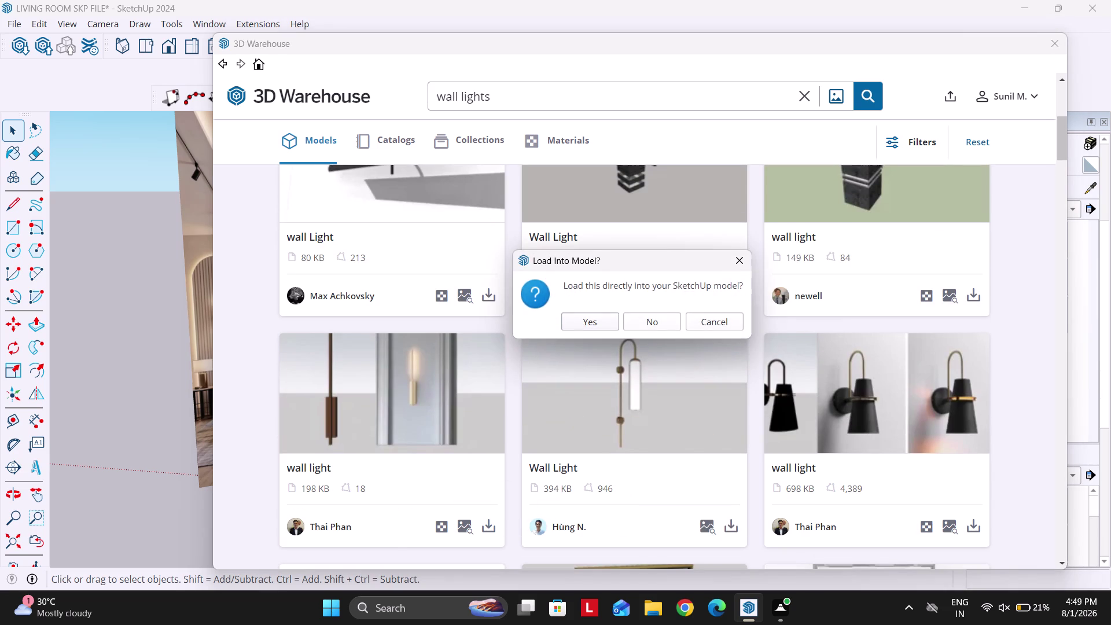
click(597, 318)
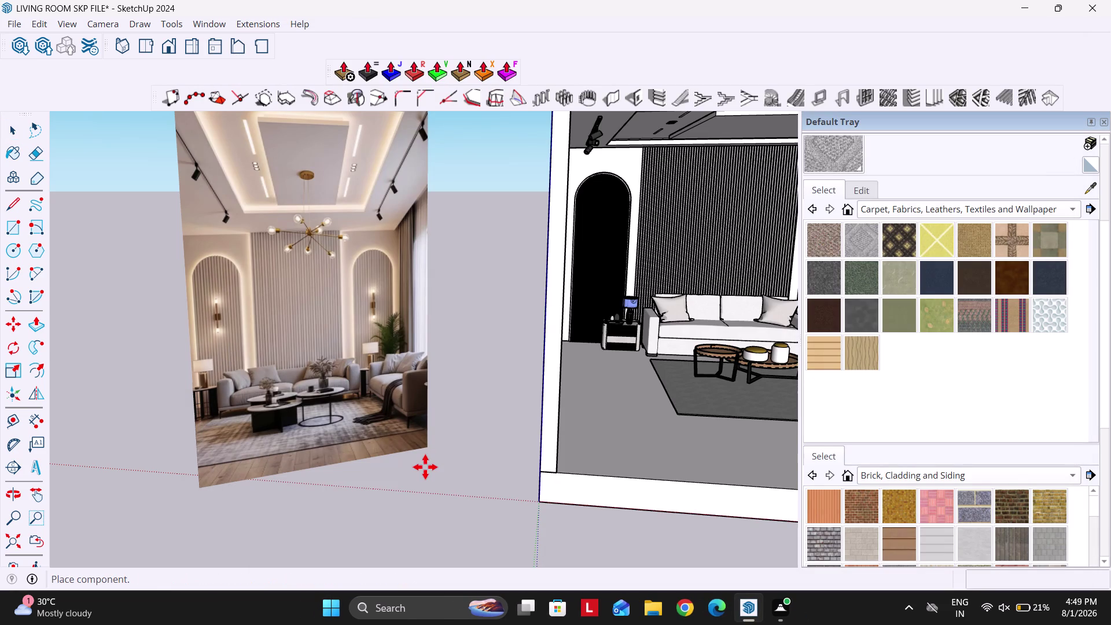
Place the wall light component beside the room.
scroll(down, 3)
click(373, 525)
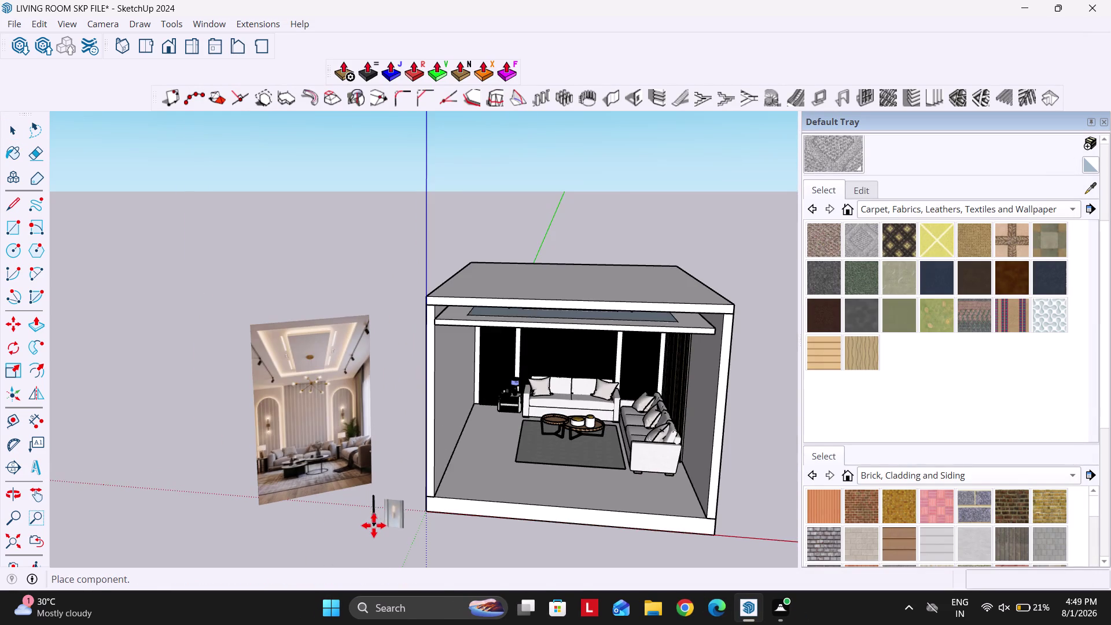
scroll(up, 3)
key(space)
Open the wall light for editing and delete its inner panel.
double_click(382, 492)
click(401, 493)
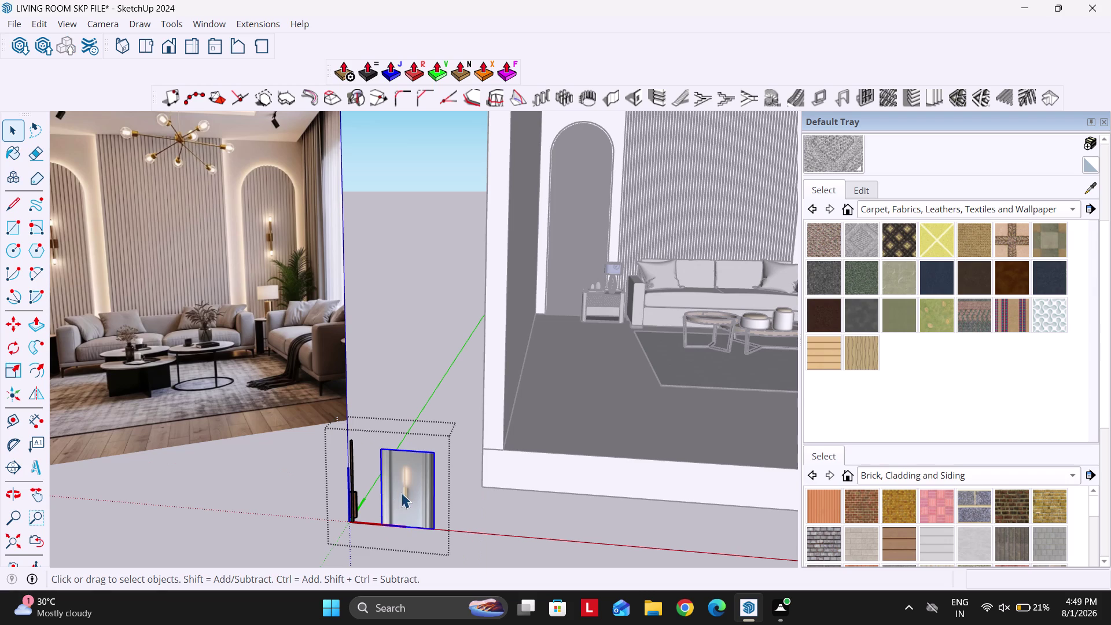
key(Delete)
click(409, 387)
scroll(up, 3)
scroll(up, 3)
key(Escape)
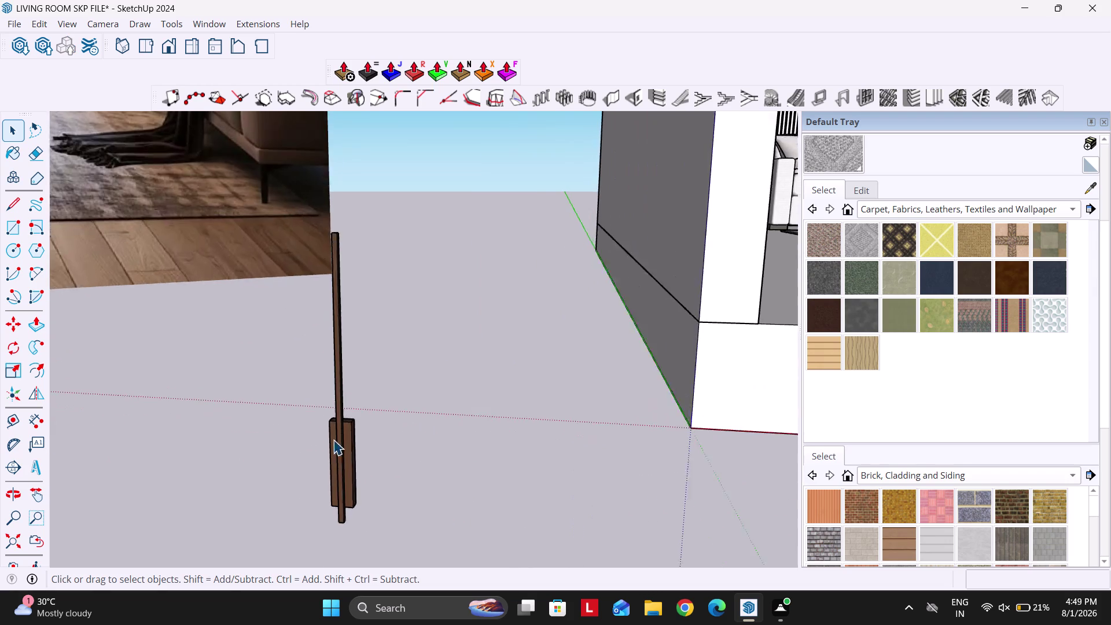
Orbit and zoom around the wall light to view its base block.
scroll(up, 3)
middle_drag(375, 427, 124, 544)
middle_drag(379, 415, 207, 450)
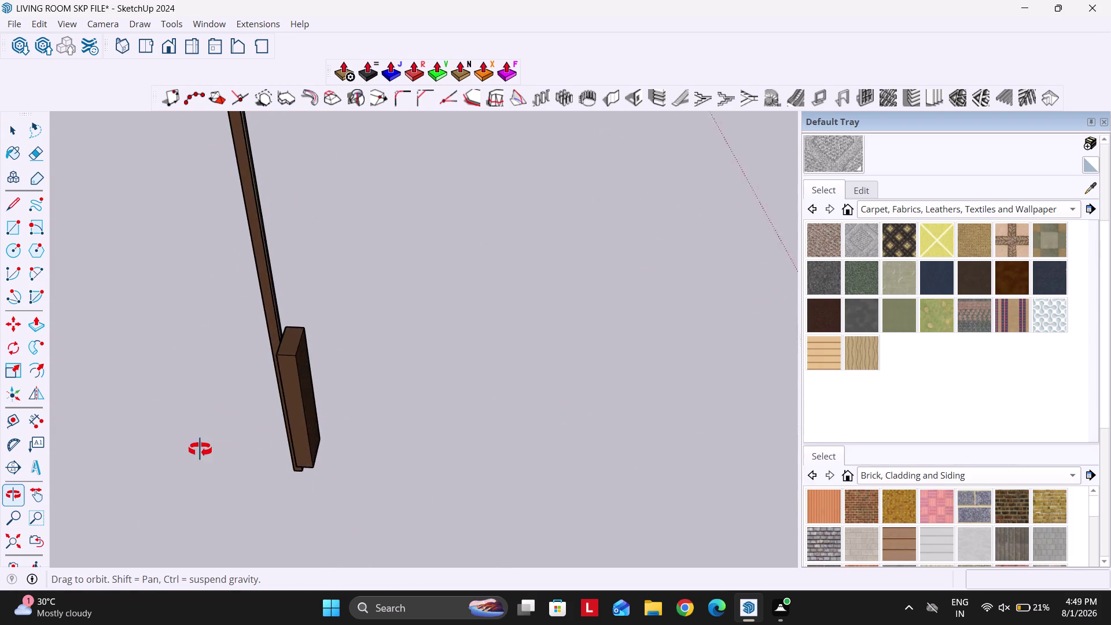
middle_drag(208, 450, 129, 463)
middle_drag(317, 413, 265, 426)
scroll(up, 3)
scroll(up, 3)
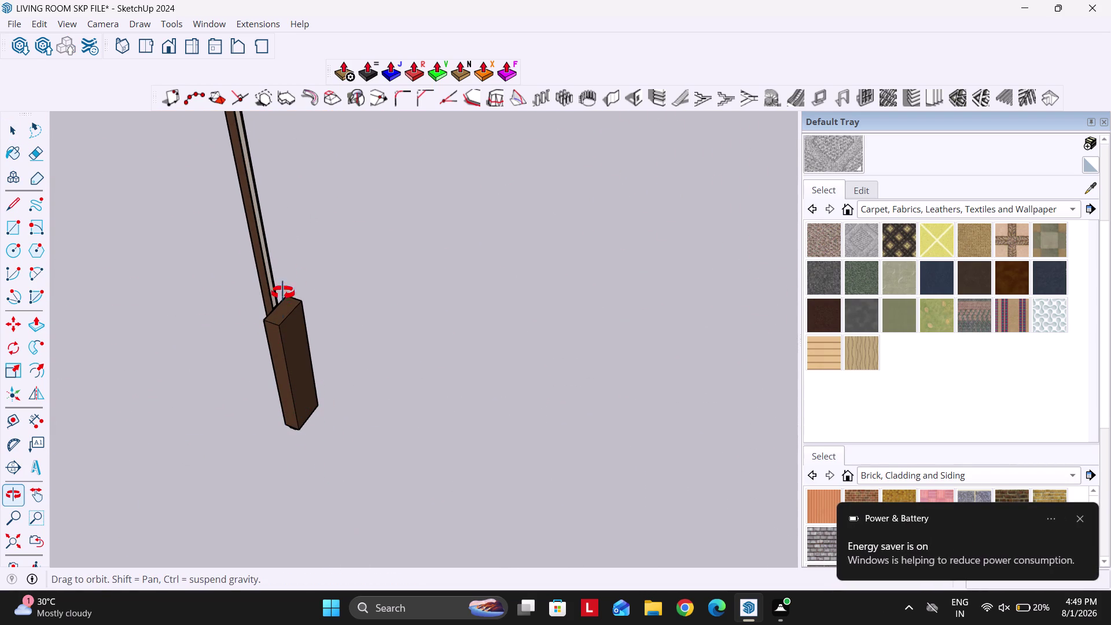
key(Escape)
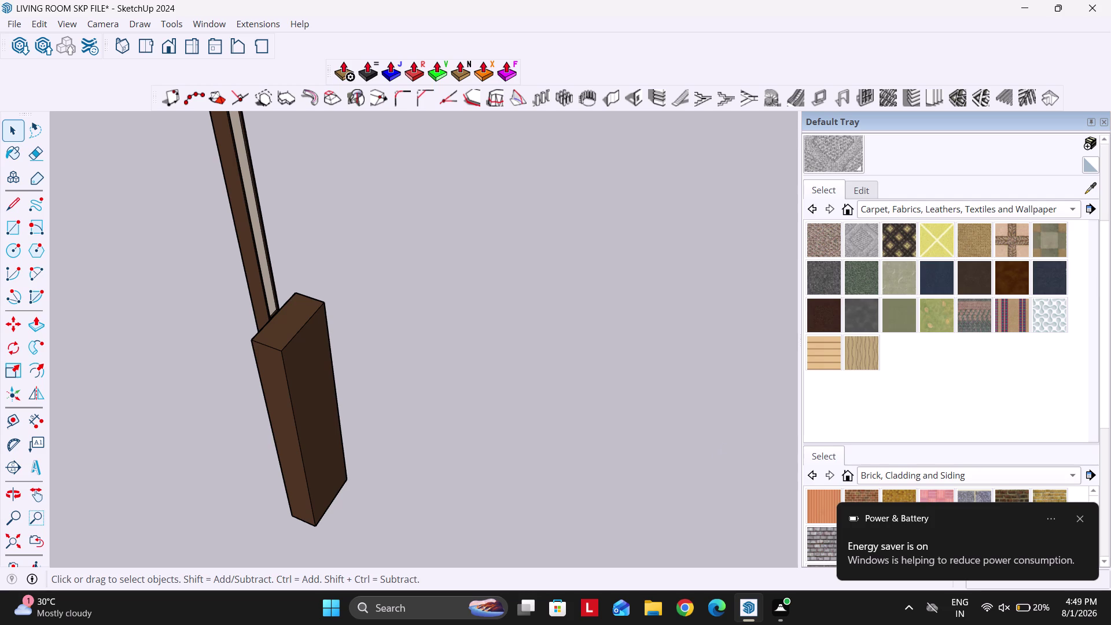
Select the wall light's base and move the view closer to its panel.
click(1078, 522)
scroll(up, 3)
scroll(down, 3)
scroll(up, 3)
scroll(down, 3)
middle_drag(319, 324, 243, 328)
scroll(up, 3)
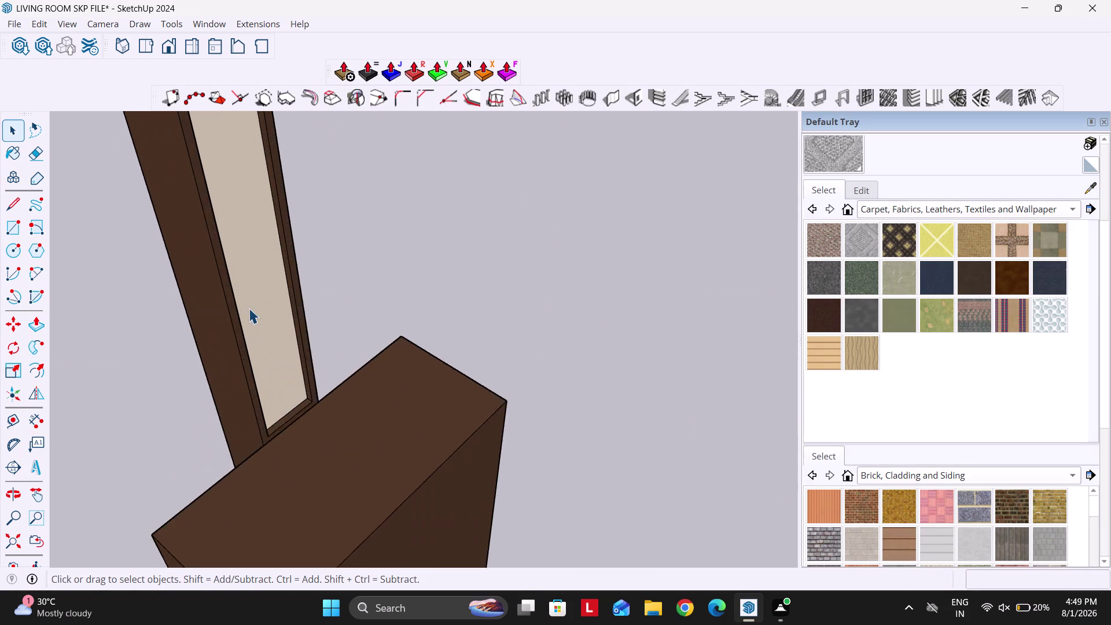
scroll(up, 3)
Open the light's inner part and sample the pale panel's material.
double_click(270, 326)
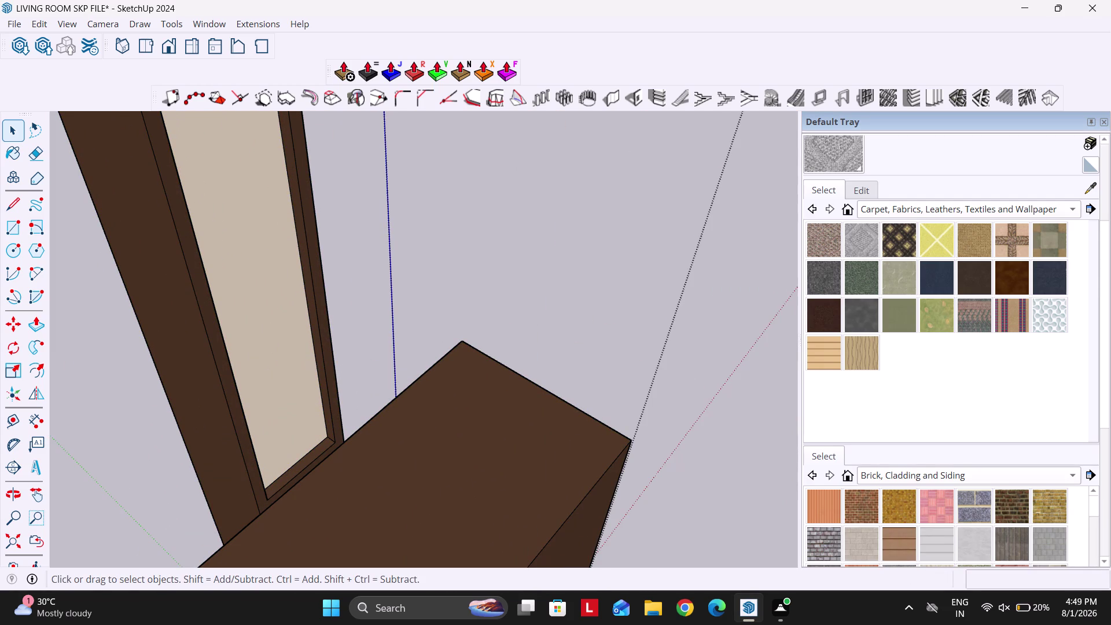
click(1092, 191)
click(275, 242)
key(Escape)
scroll(down, 3)
key(space)
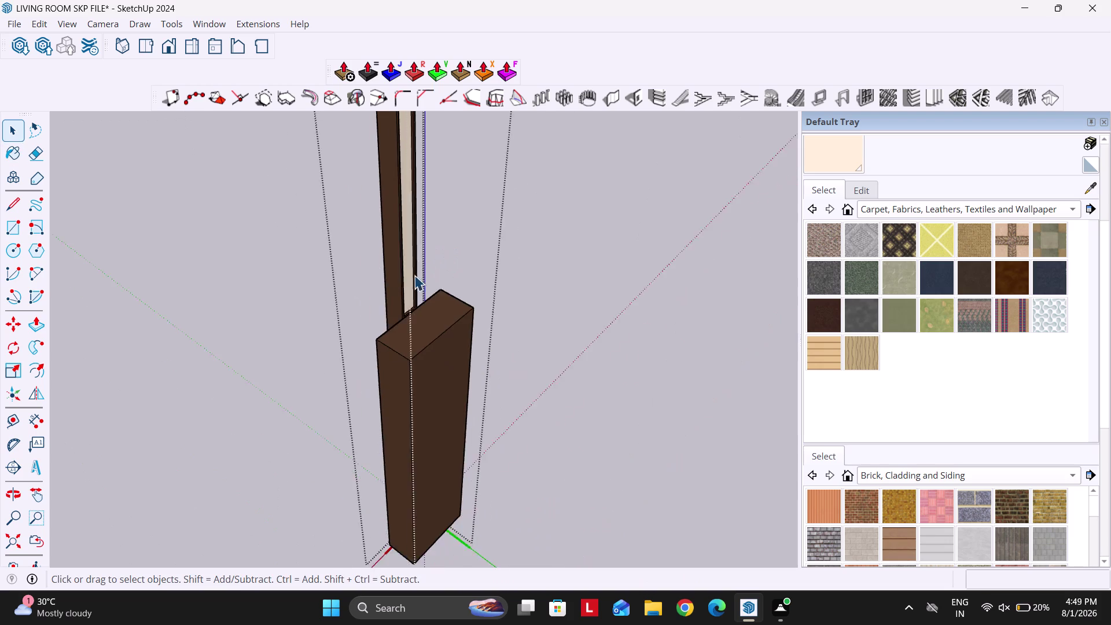
scroll(down, 3)
key(Escape)
Orbit back out from the wall light to look up at the room's ceiling.
middle_drag(334, 283, 494, 317)
scroll(down, 3)
middle_drag(300, 330, 528, 291)
scroll(down, 3)
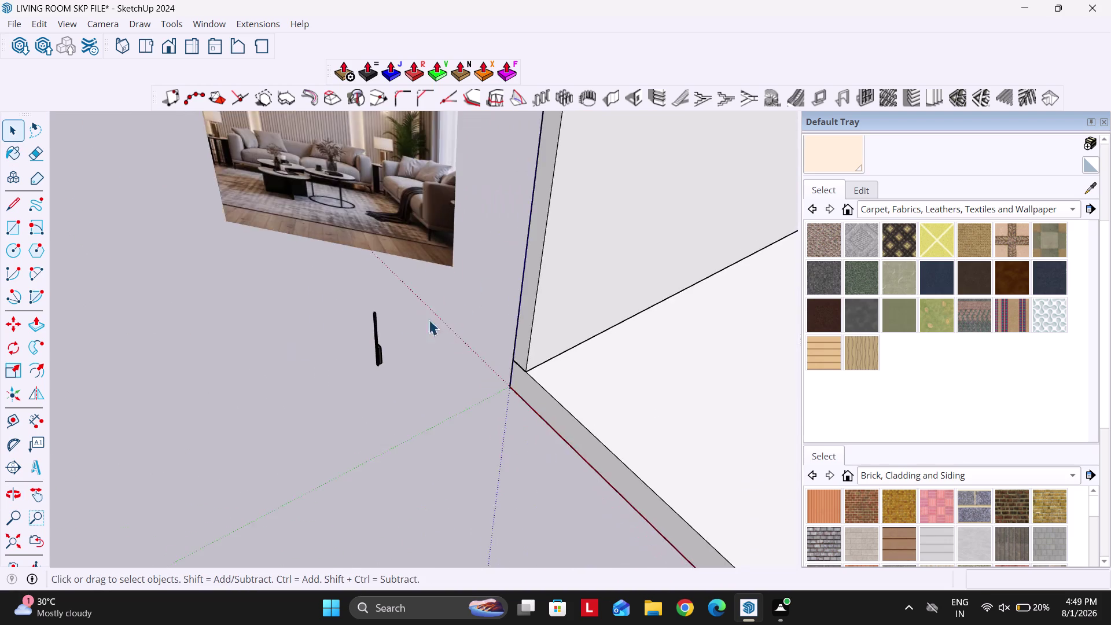
scroll(down, 3)
middle_drag(375, 364, 548, 142)
scroll(up, 3)
middle_drag(508, 291, 576, 187)
scroll(up, 3)
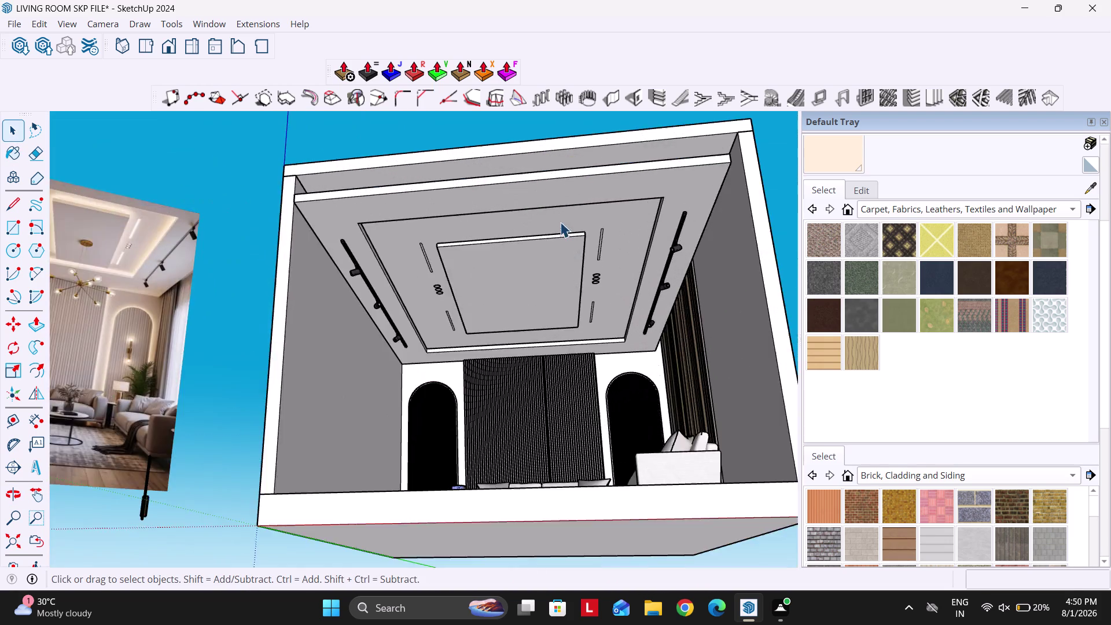
Paint the ceiling light strip with the sampled pale beige material.
scroll(up, 3)
double_click(592, 235)
scroll(up, 3)
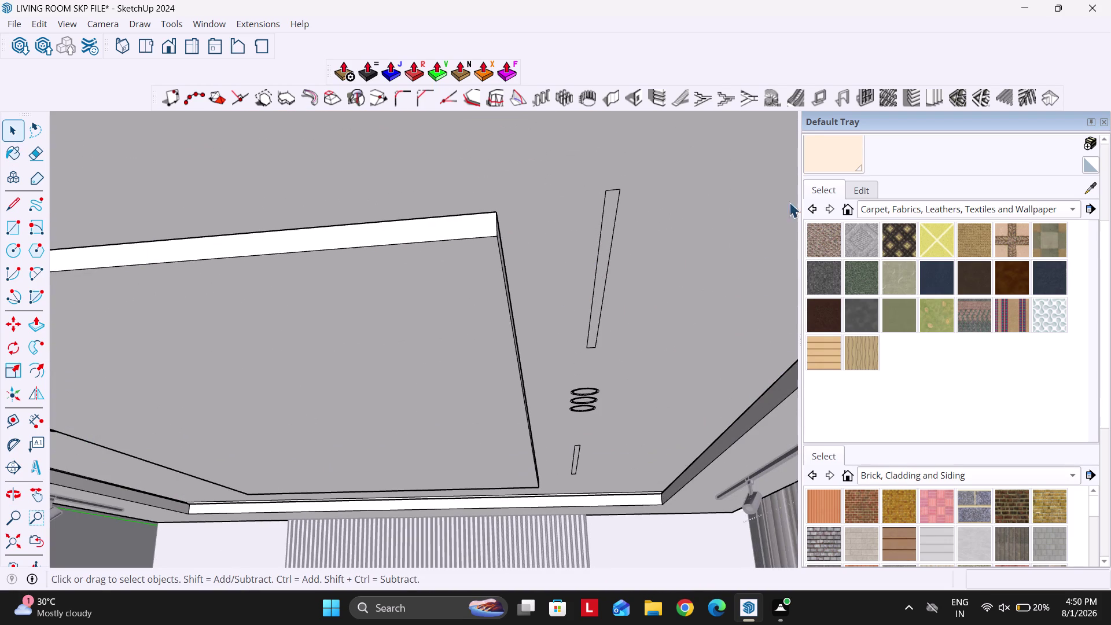
click(830, 159)
click(611, 213)
Orbit toward the ceiling recesses and paint the first round recess faces beige.
middle_drag(571, 365, 574, 351)
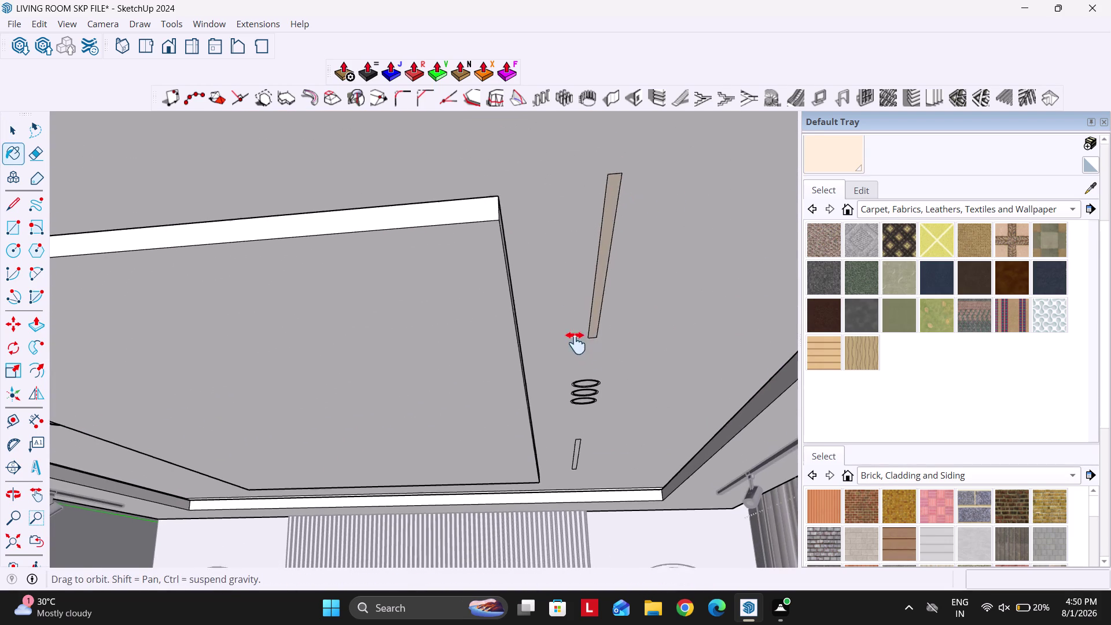
middle_drag(574, 351, 594, 242)
scroll(up, 3)
click(557, 408)
scroll(down, 3)
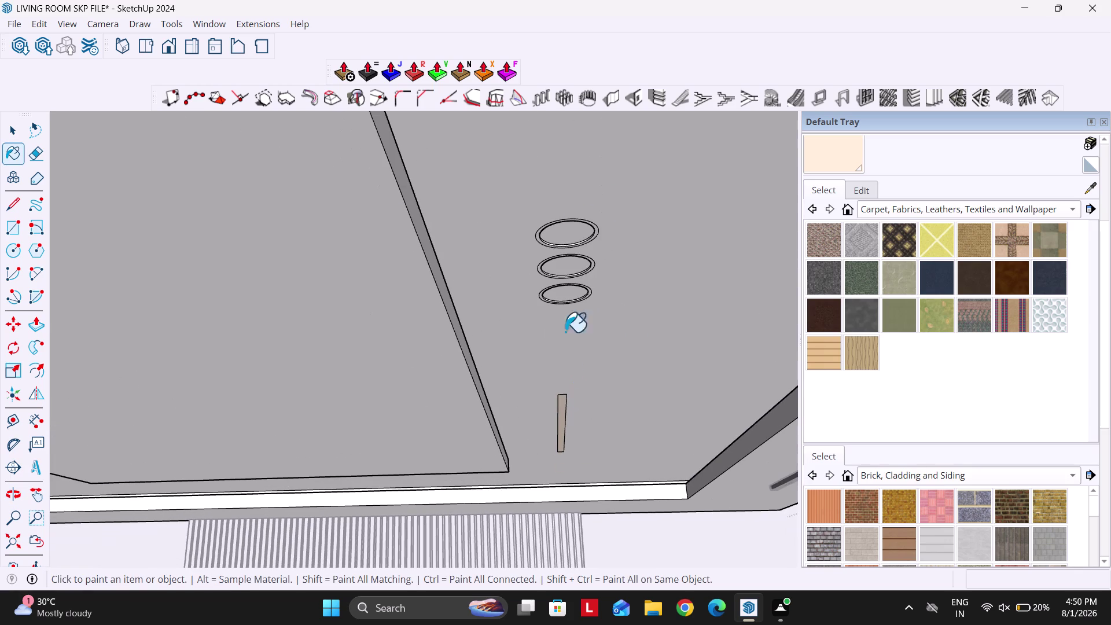
click(567, 234)
scroll(up, 3)
click(564, 267)
click(567, 299)
scroll(down, 3)
middle_drag(557, 338, 742, 343)
scroll(down, 3)
middle_drag(417, 346, 450, 273)
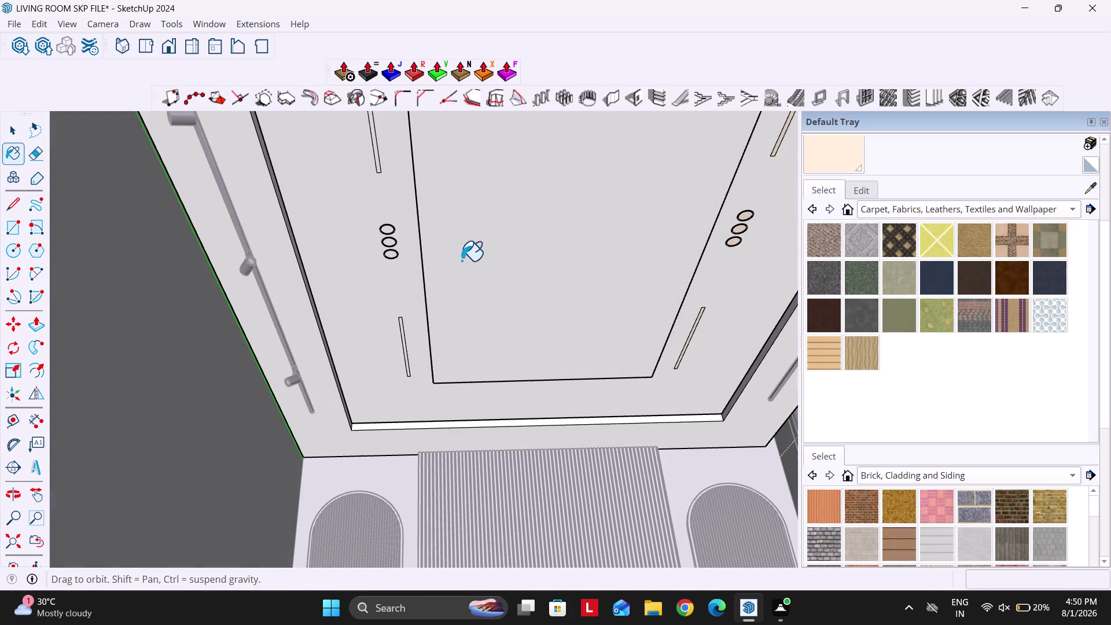
Paint the remaining recess faces beige and return to Select, zoomed onto the three recesses.
scroll(up, 3)
click(373, 171)
scroll(down, 3)
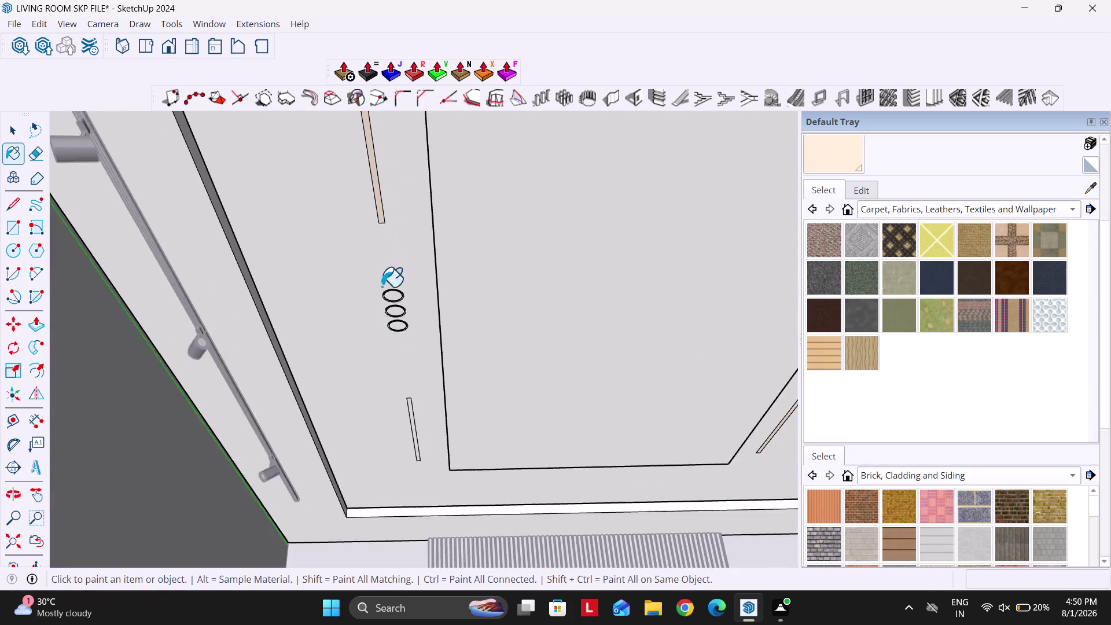
scroll(up, 3)
click(452, 453)
scroll(down, 3)
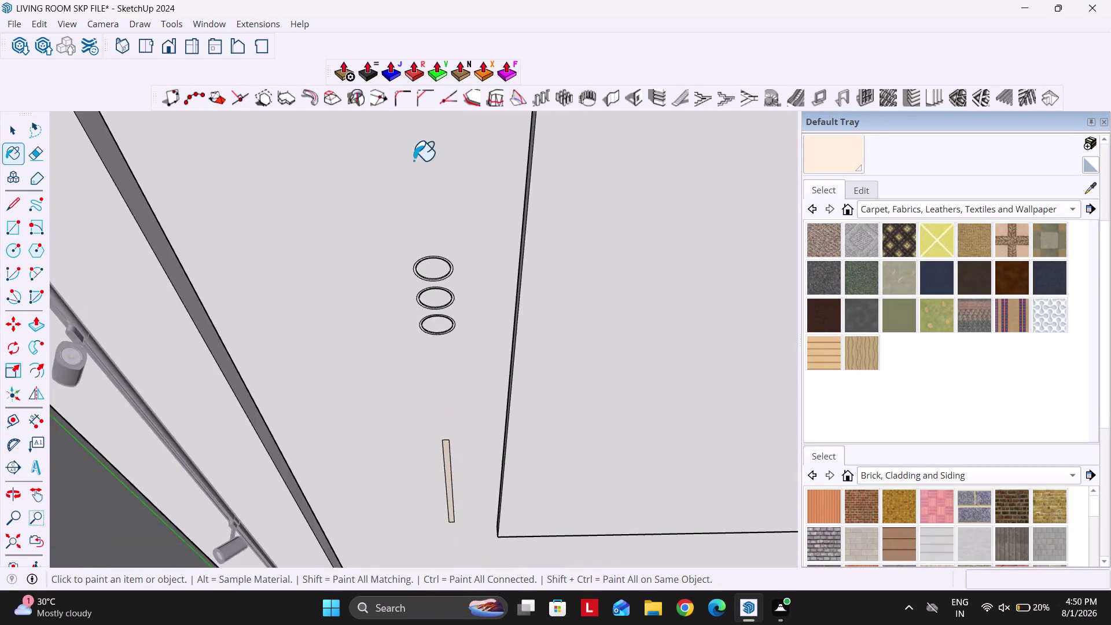
scroll(up, 3)
click(427, 236)
click(446, 300)
click(449, 386)
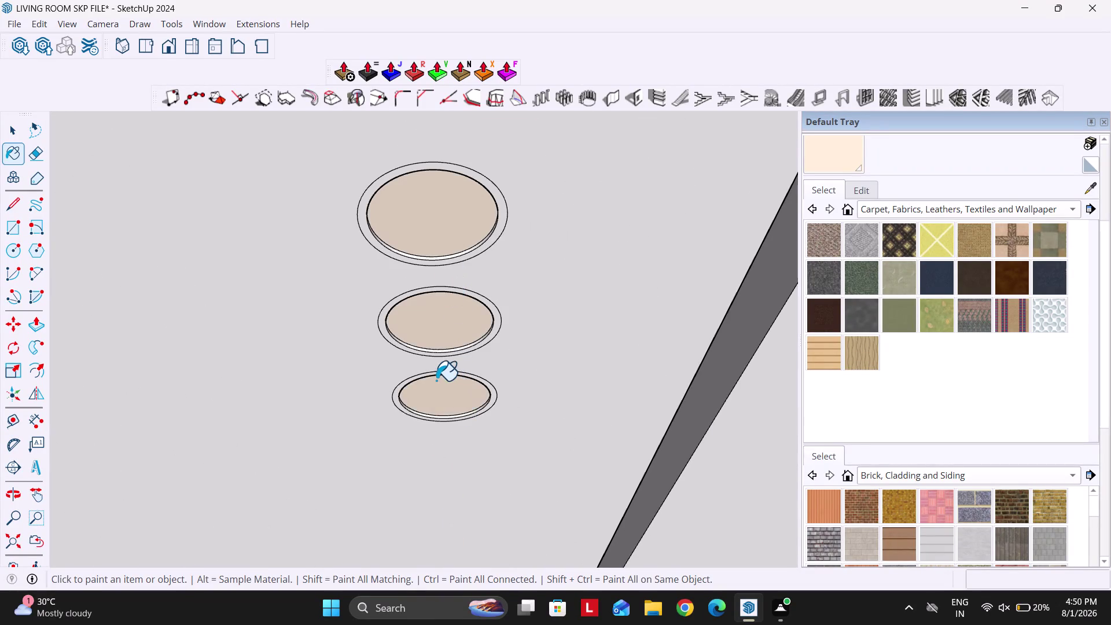
scroll(down, 3)
key(space)
scroll(down, 3)
scroll(up, 3)
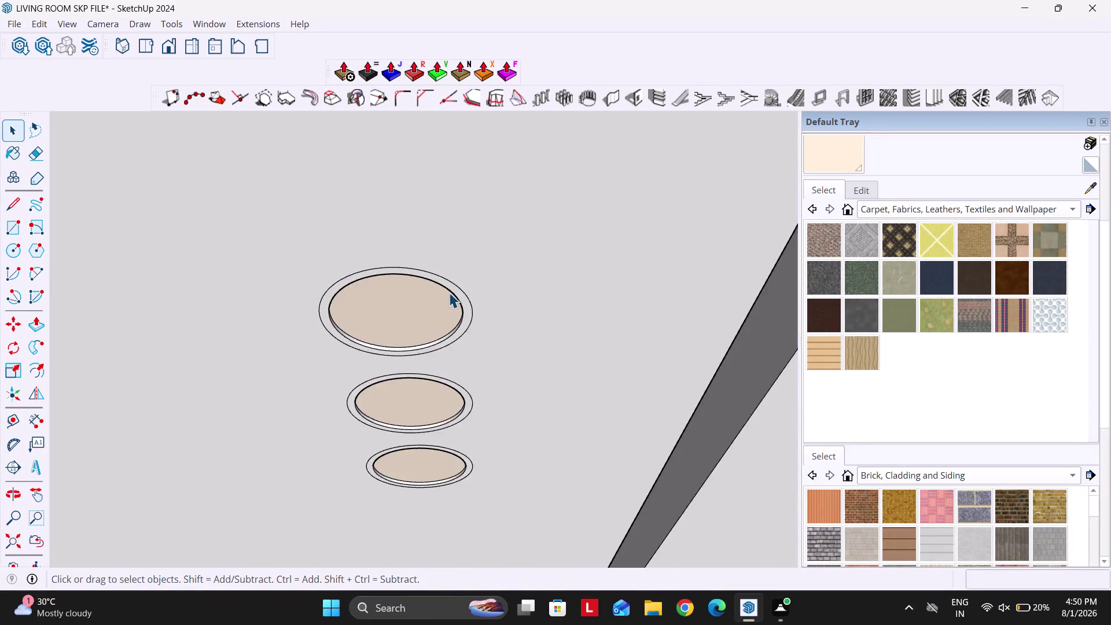
scroll(up, 3)
Switch the Materials library to Colors and scroll to the mid-grey swatches.
click(897, 207)
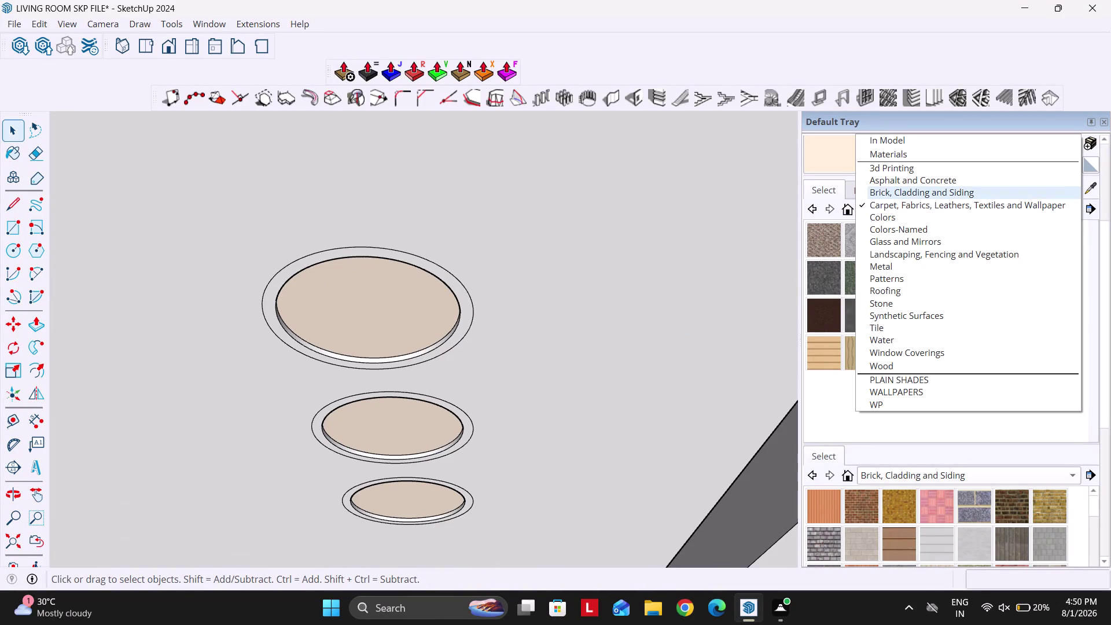
click(900, 214)
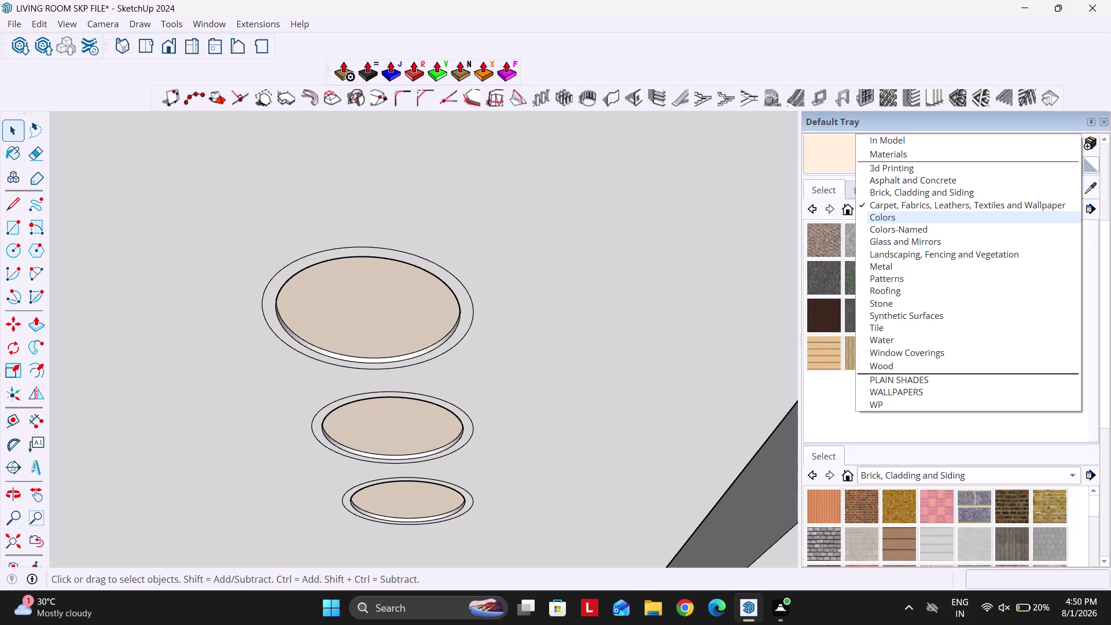
key(Escape)
key(Escape)
click(522, 327)
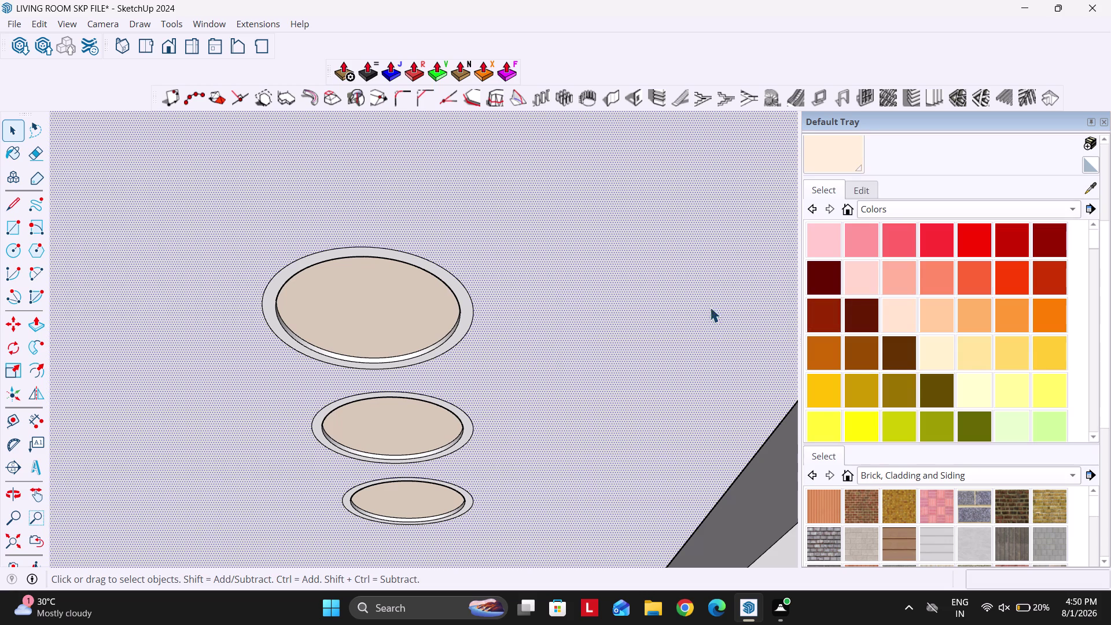
scroll(down, 3)
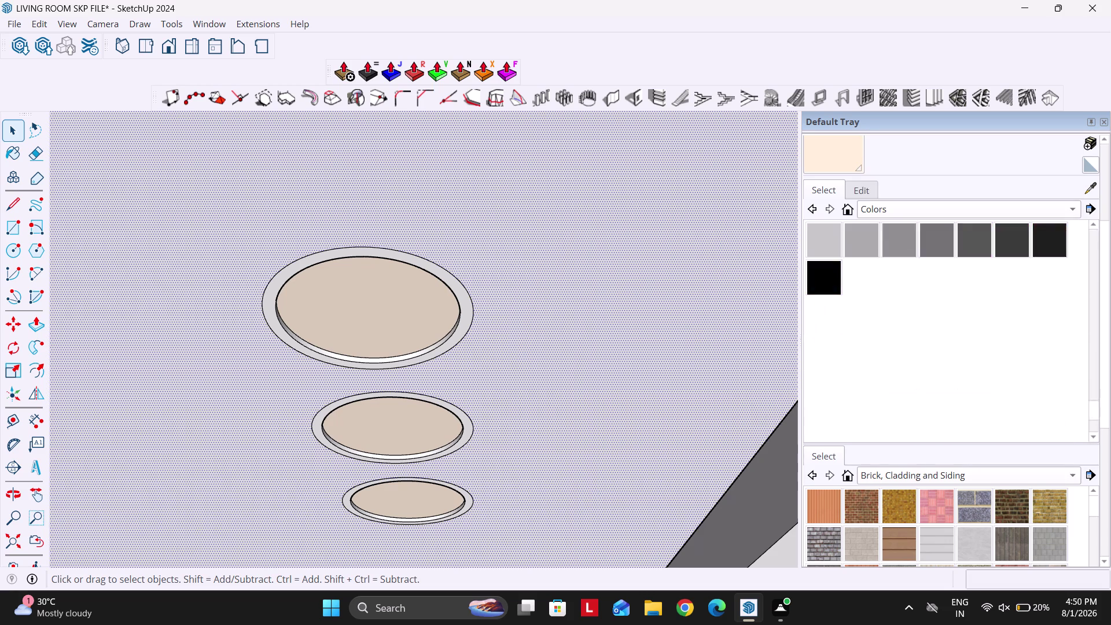
scroll(down, 3)
scroll(up, 3)
Take the mid-grey swatch and paint the top recess rim and a neighbouring face grey.
click(936, 357)
scroll(up, 3)
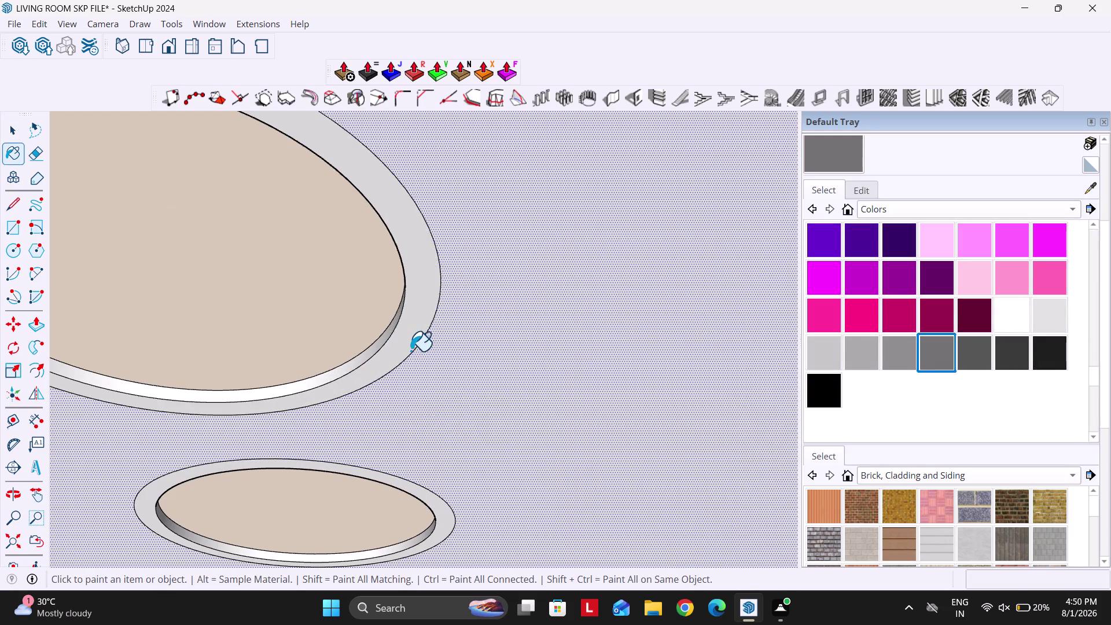
click(408, 347)
click(381, 339)
scroll(down, 3)
middle_drag(415, 450, 417, 359)
scroll(up, 3)
click(418, 357)
click(442, 370)
scroll(down, 3)
scroll(up, 3)
middle_drag(396, 370, 397, 325)
middle_drag(393, 531, 420, 376)
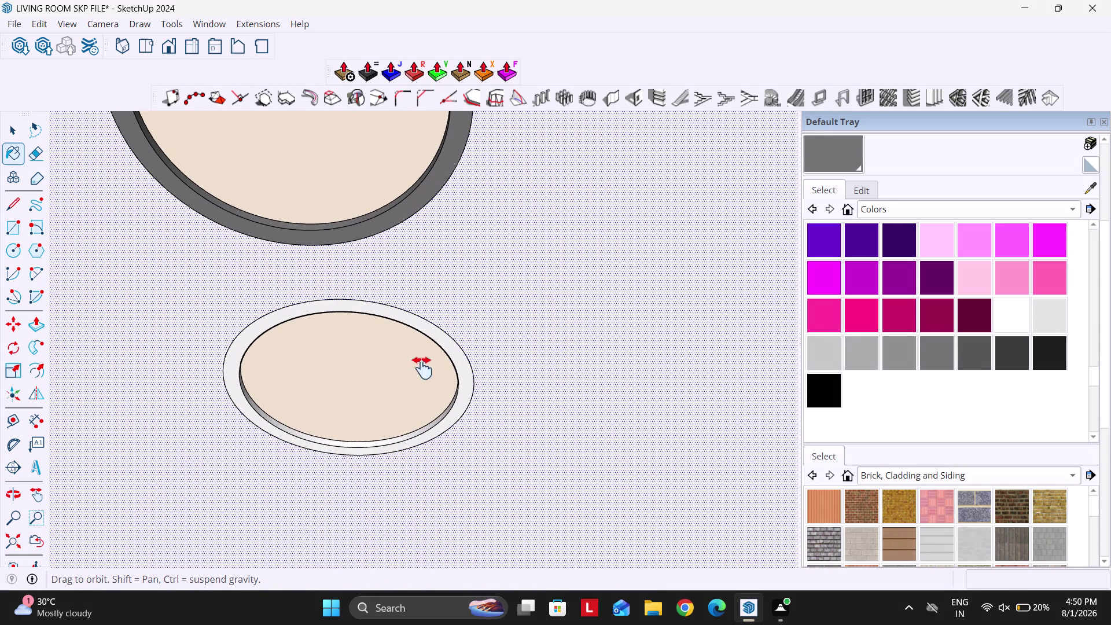
Zoom in to paint a recess's inner edge grey, then orbit back to all three recesses.
scroll(up, 3)
scroll(up, 3)
scroll(up, 3)
scroll(up, 3)
scroll(up, 3)
click(473, 387)
click(485, 410)
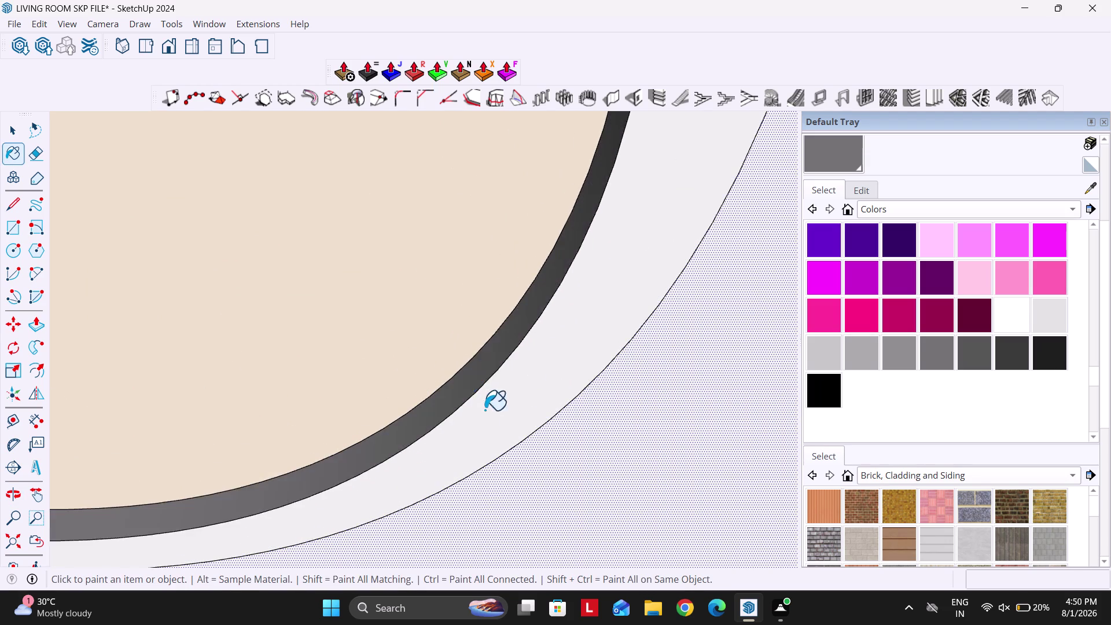
scroll(down, 3)
key(Escape)
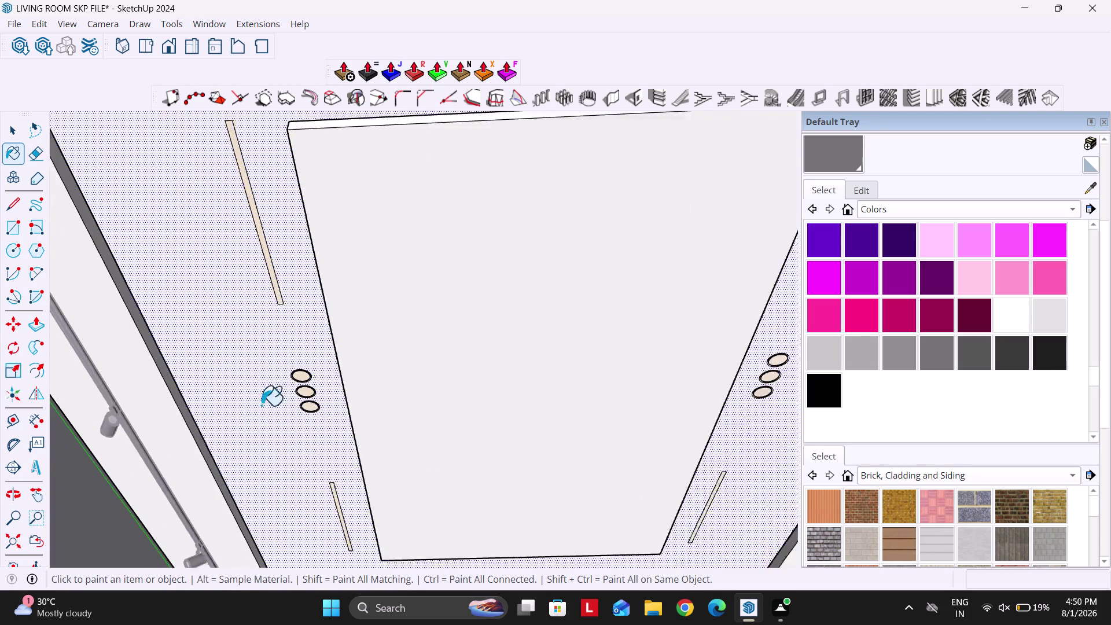
middle_drag(503, 435, 392, 413)
scroll(down, 3)
scroll(up, 3)
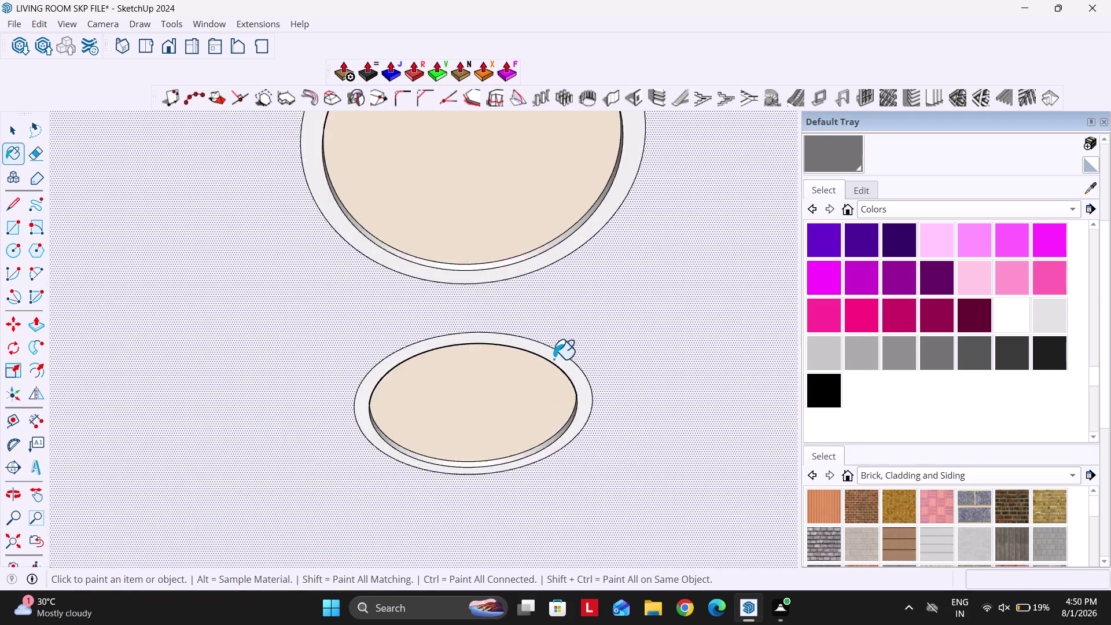
scroll(up, 3)
Paint the middle recess rim and inner wall grey, undoing the misapplied fills.
click(555, 357)
scroll(down, 3)
click(606, 252)
scroll(up, 3)
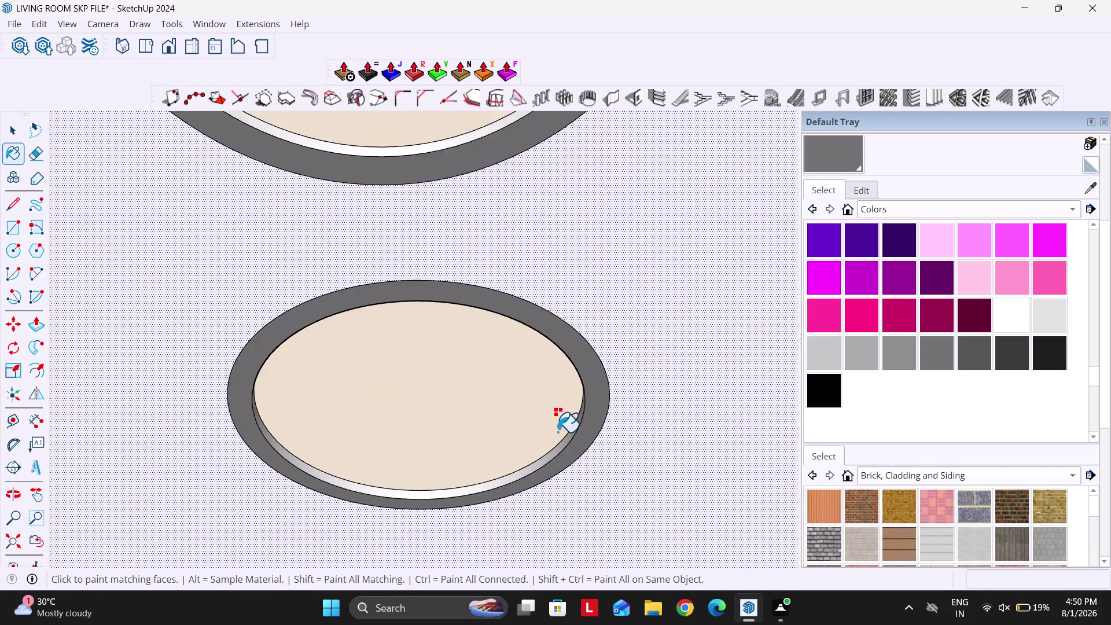
scroll(up, 3)
click(549, 430)
key(ctrl+z)
click(554, 436)
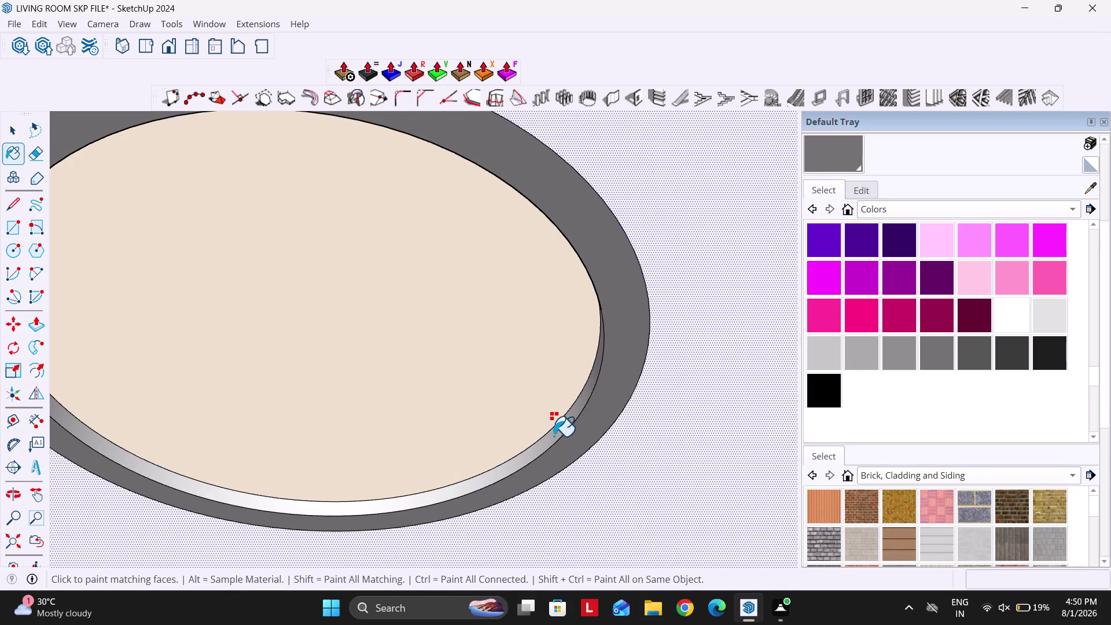
scroll(down, 3)
key(ctrl+z)
scroll(up, 3)
click(552, 445)
scroll(down, 3)
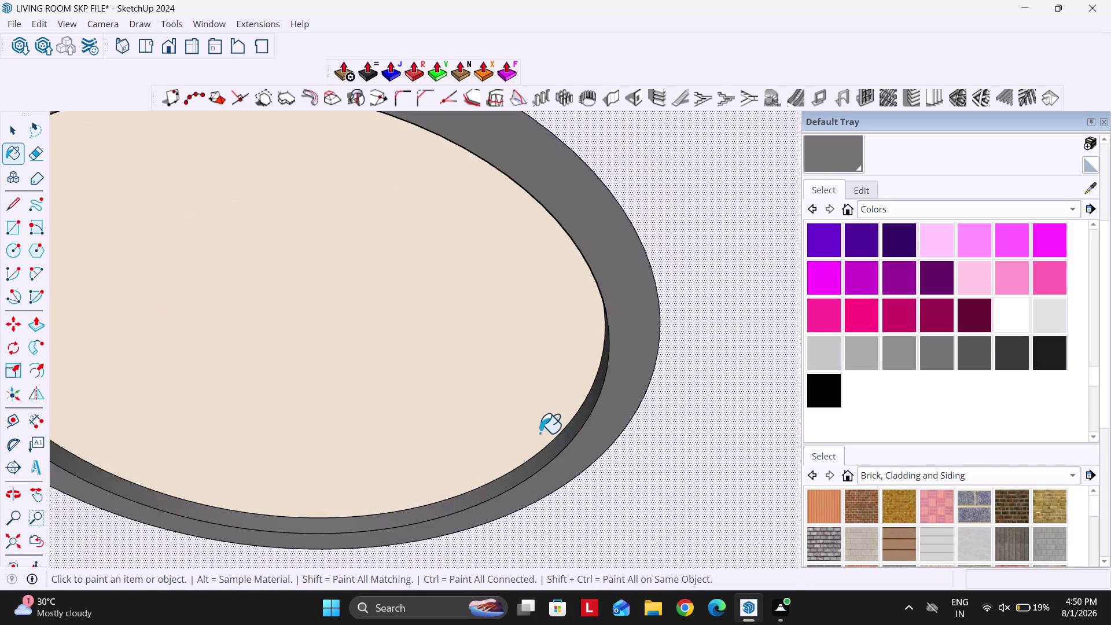
scroll(down, 3)
Paint the top recess's inner wall and the remaining recess edge grey.
middle_drag(528, 344, 530, 533)
scroll(up, 3)
click(519, 285)
scroll(down, 3)
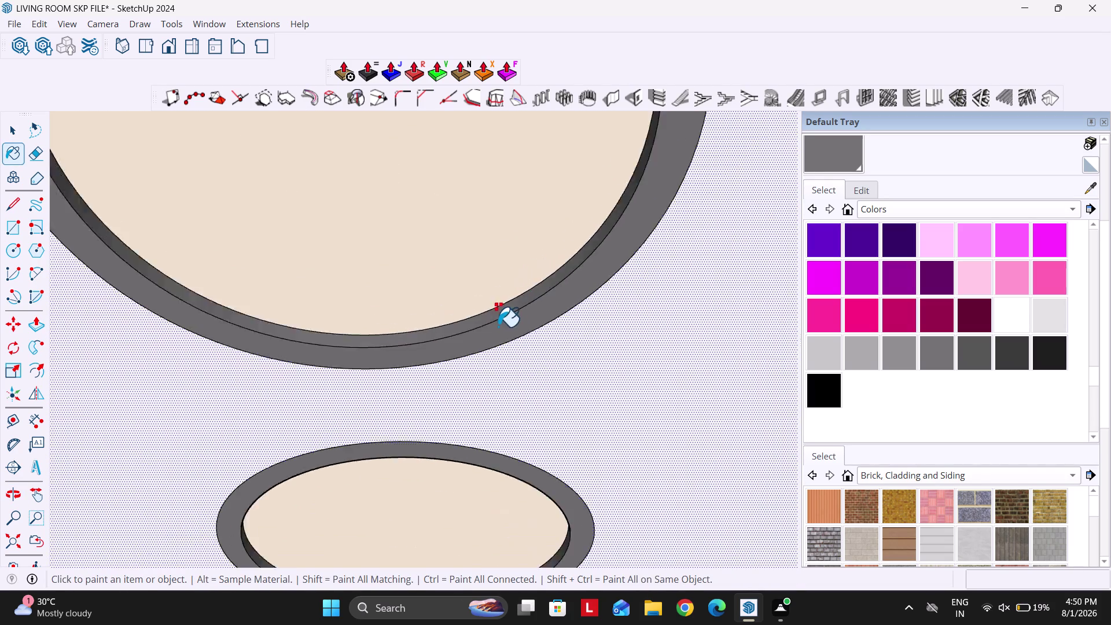
scroll(down, 3)
middle_drag(508, 265, 511, 512)
scroll(down, 3)
scroll(up, 3)
click(577, 345)
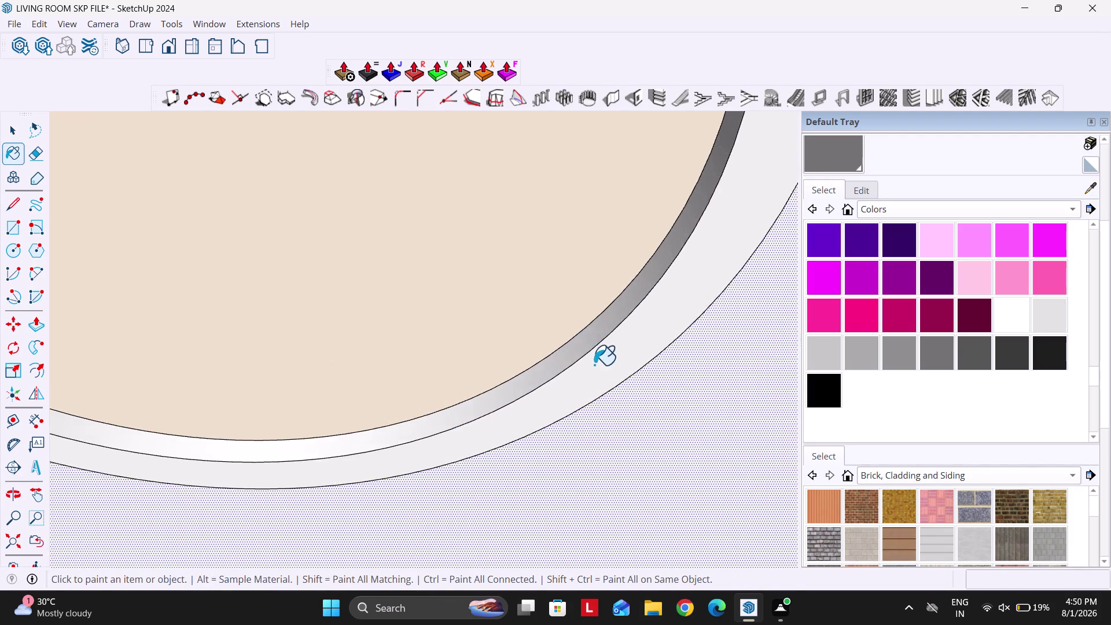
click(599, 371)
Return to the Select tool and orbit out to view the whole ceiling.
key(space)
scroll(down, 3)
key(Escape)
key(Escape)
middle_drag(555, 221, 586, 312)
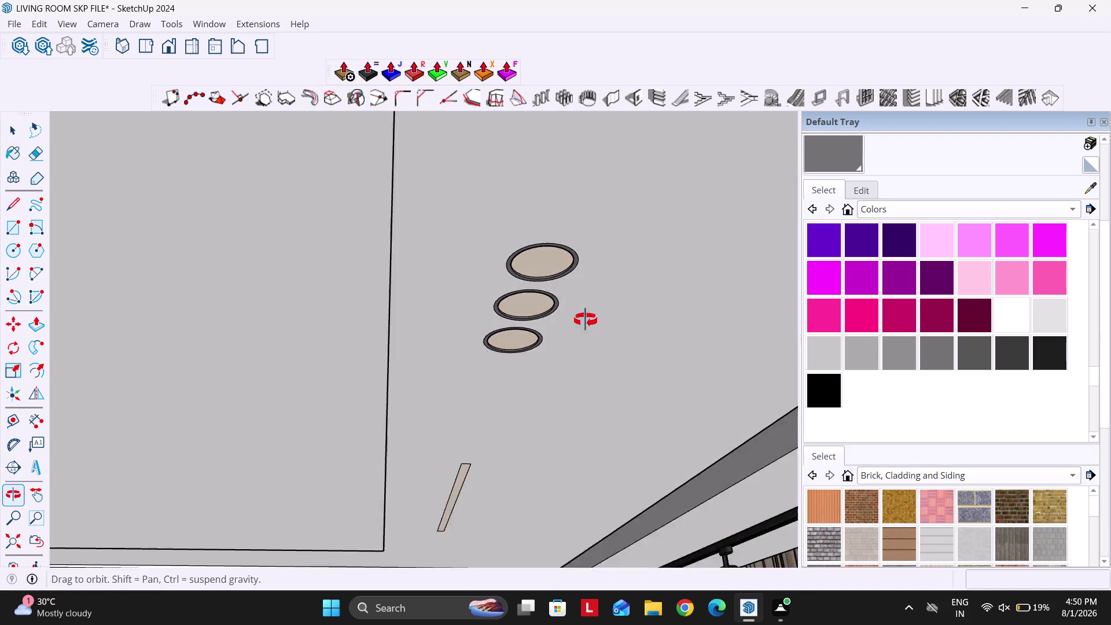
middle_drag(586, 312, 584, 325)
scroll(down, 3)
key(Escape)
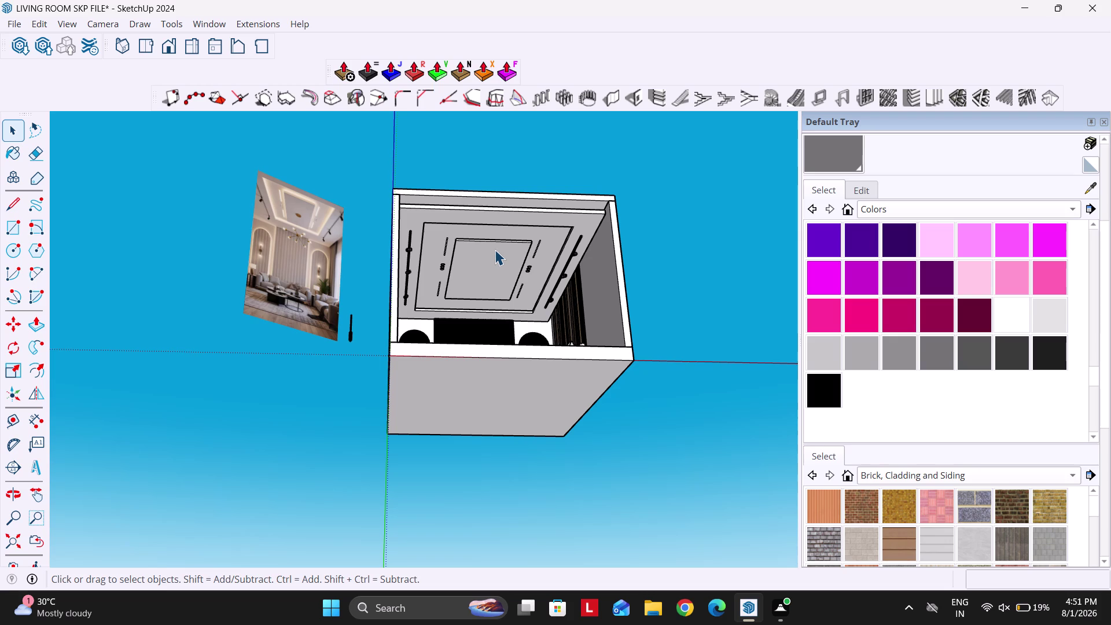
Orbit and zoom into the living room to compare it with the reference image.
scroll(down, 3)
scroll(up, 3)
scroll(up, 3)
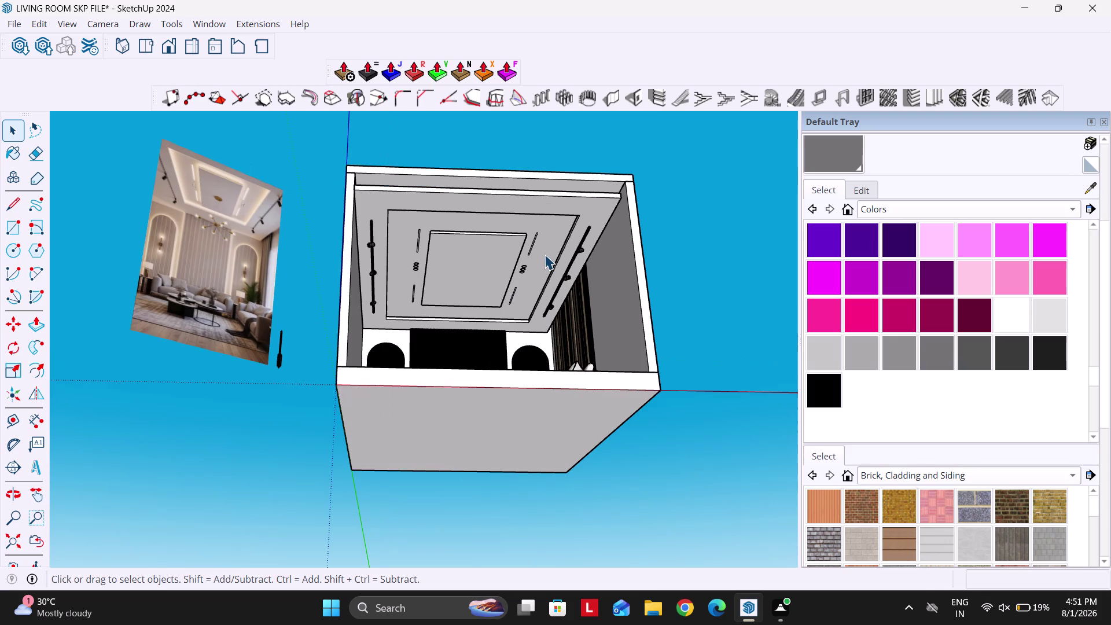
click(651, 197)
middle_drag(635, 210, 562, 245)
scroll(up, 3)
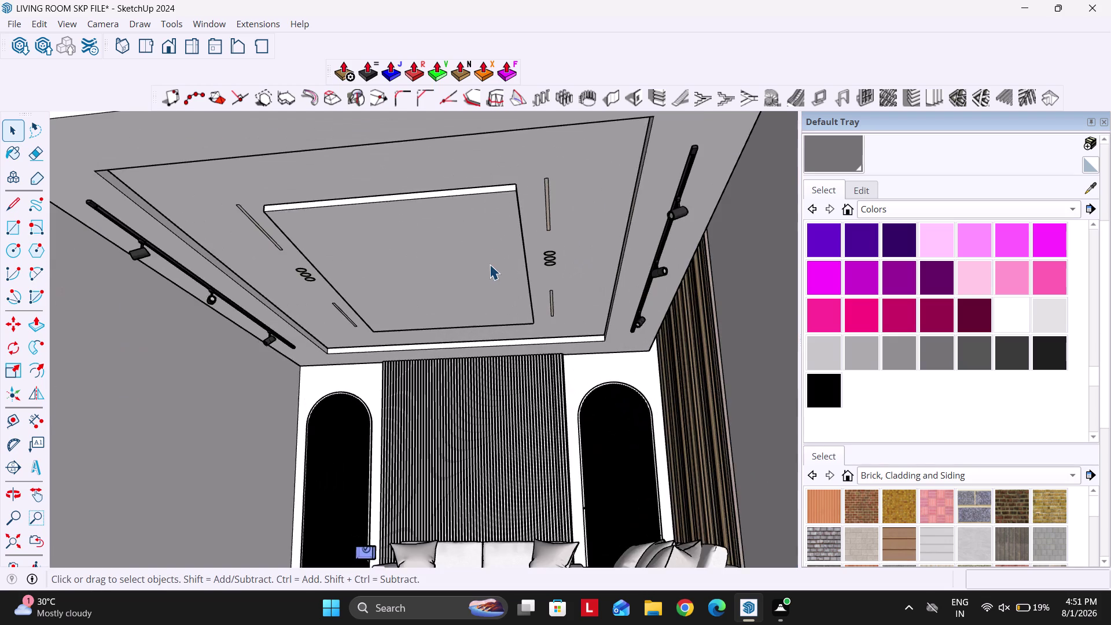
scroll(down, 3)
scroll(up, 3)
scroll(down, 3)
scroll(up, 3)
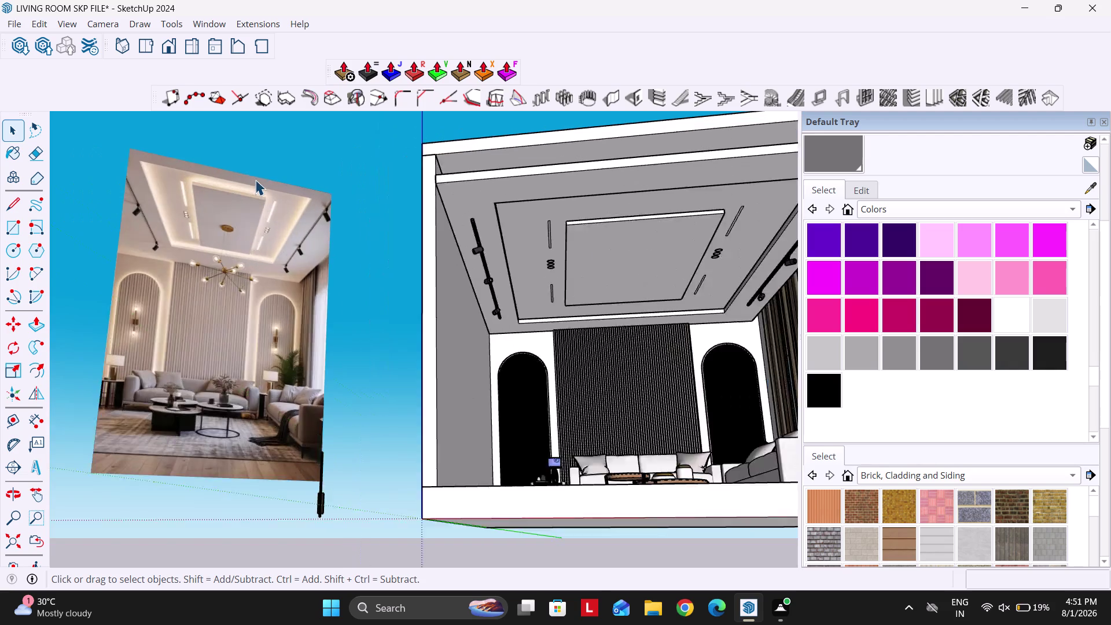
scroll(up, 3)
scroll(down, 3)
scroll(up, 3)
scroll(down, 3)
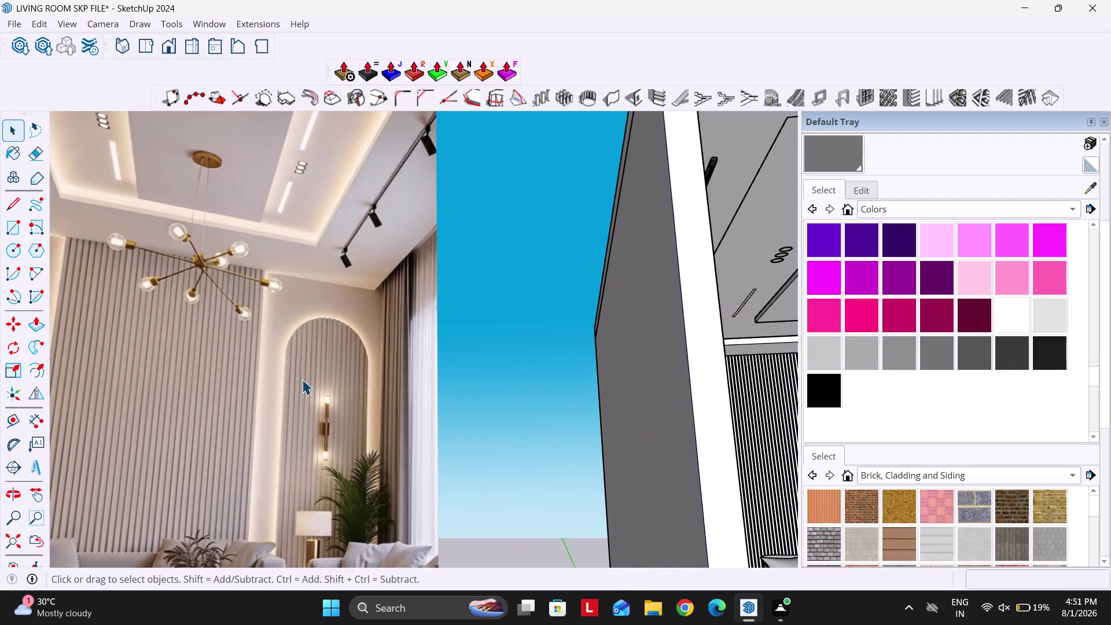
scroll(down, 3)
Swing back to the whole room, choose the bright magenta swatch, and show the material categories.
middle_drag(449, 303, 389, 332)
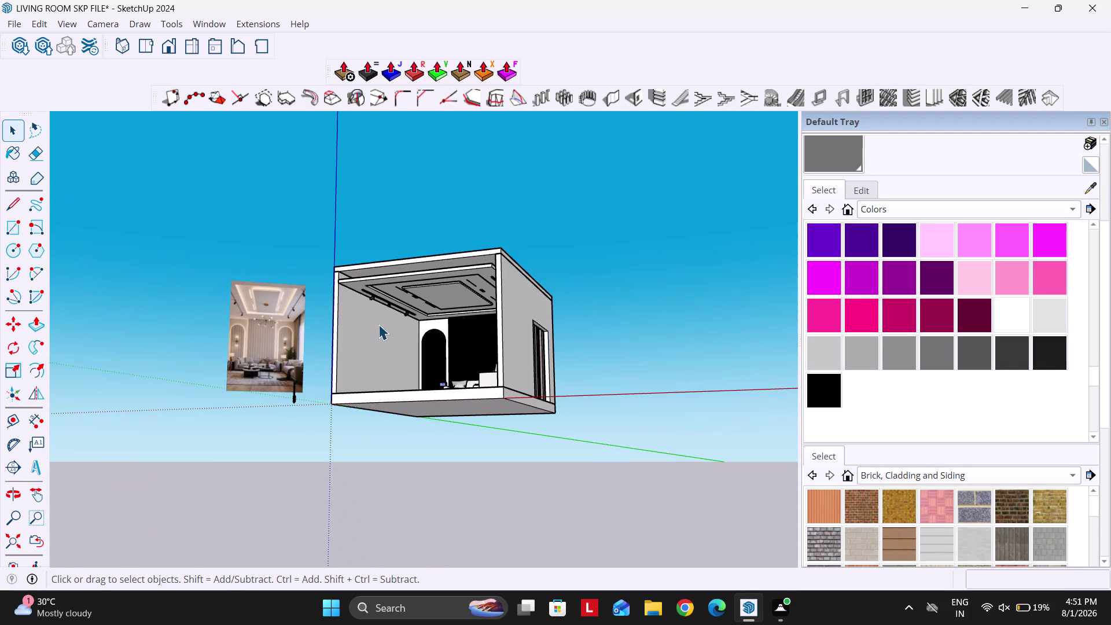
scroll(up, 3)
scroll(up, 3)
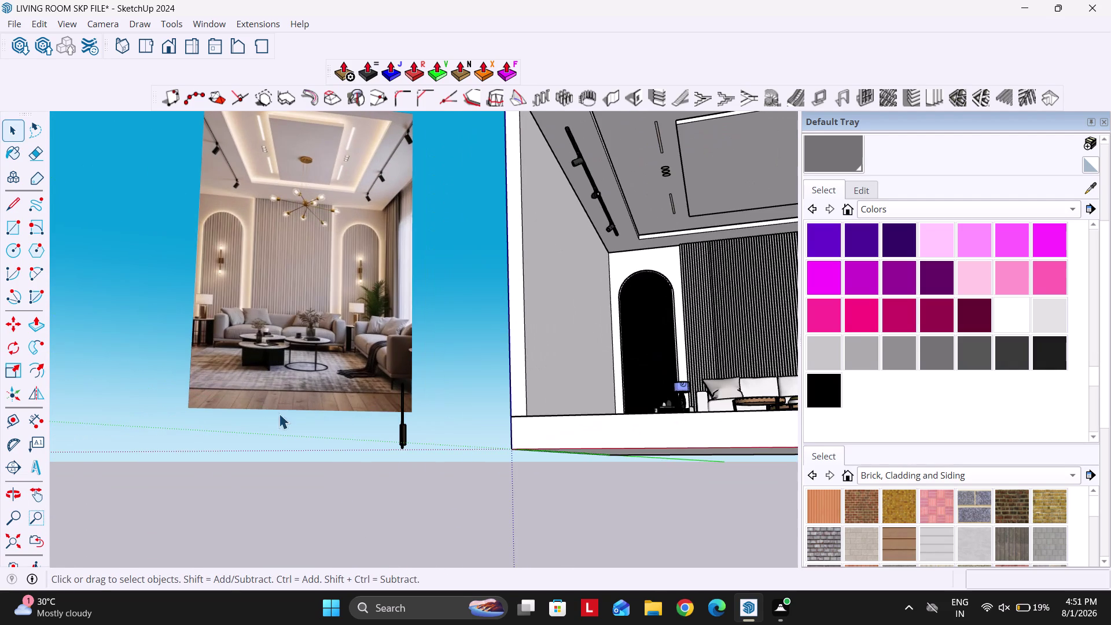
scroll(down, 3)
scroll(down, 3)
click(831, 278)
scroll(down, 3)
click(898, 206)
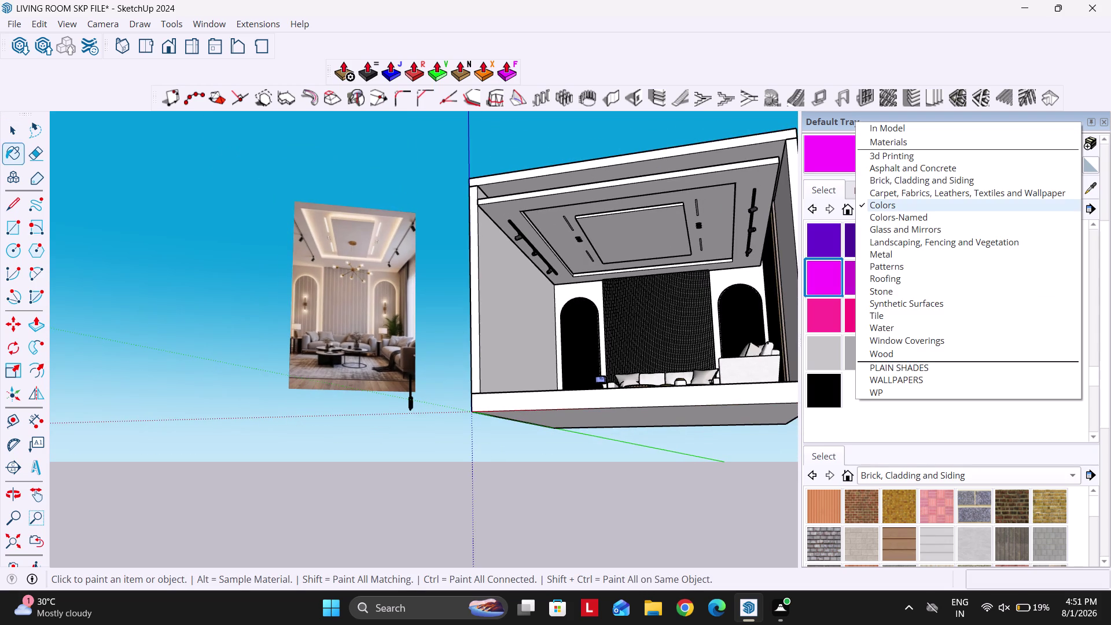
Orbit and zoom to compare the room model against the reference photo's ceiling.
click(889, 351)
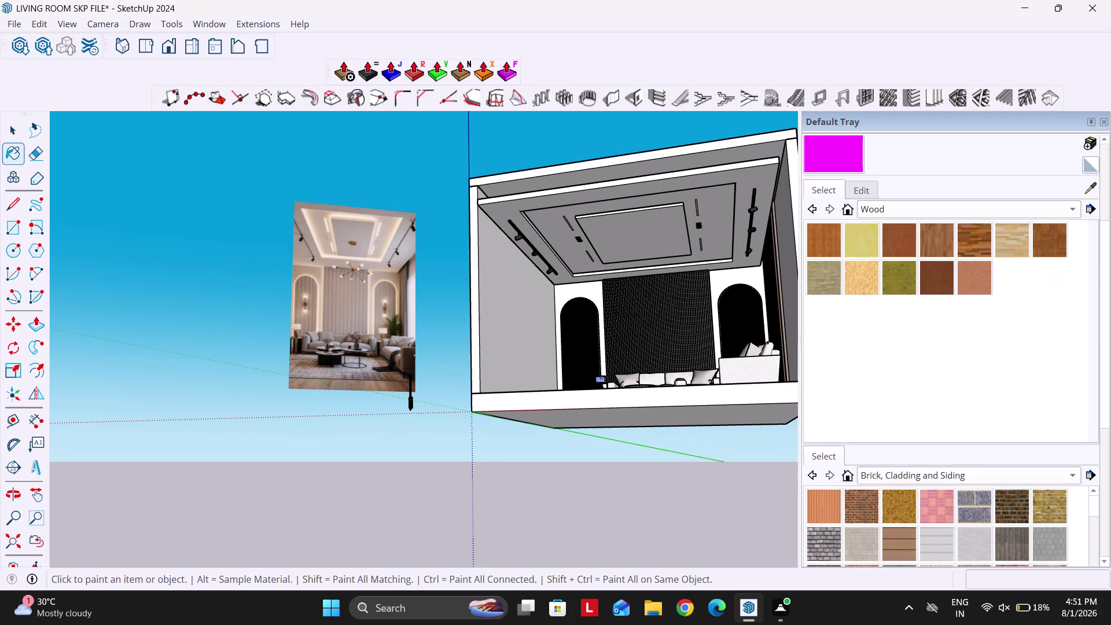
click(977, 243)
click(623, 405)
right_drag(571, 375, 538, 417)
middle_drag(571, 375, 502, 452)
scroll(down, 3)
key(space)
key(Escape)
key(space)
scroll(down, 3)
middle_drag(497, 435, 437, 495)
scroll(up, 3)
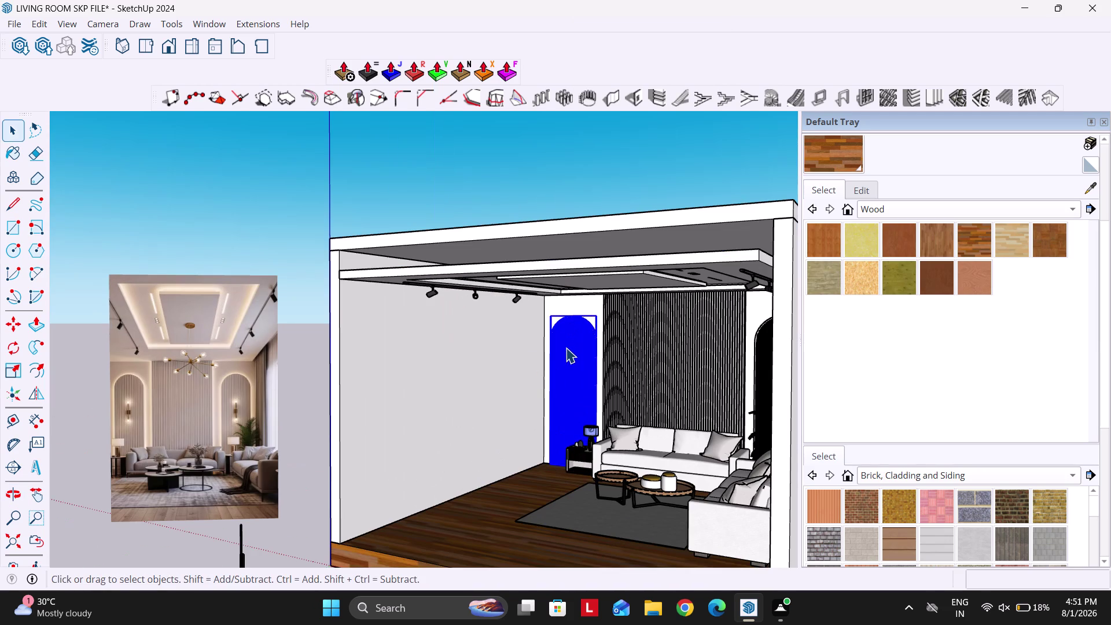
Select the room and tilt up to frame the grey tray ceiling and recessed lights.
click(506, 357)
scroll(down, 3)
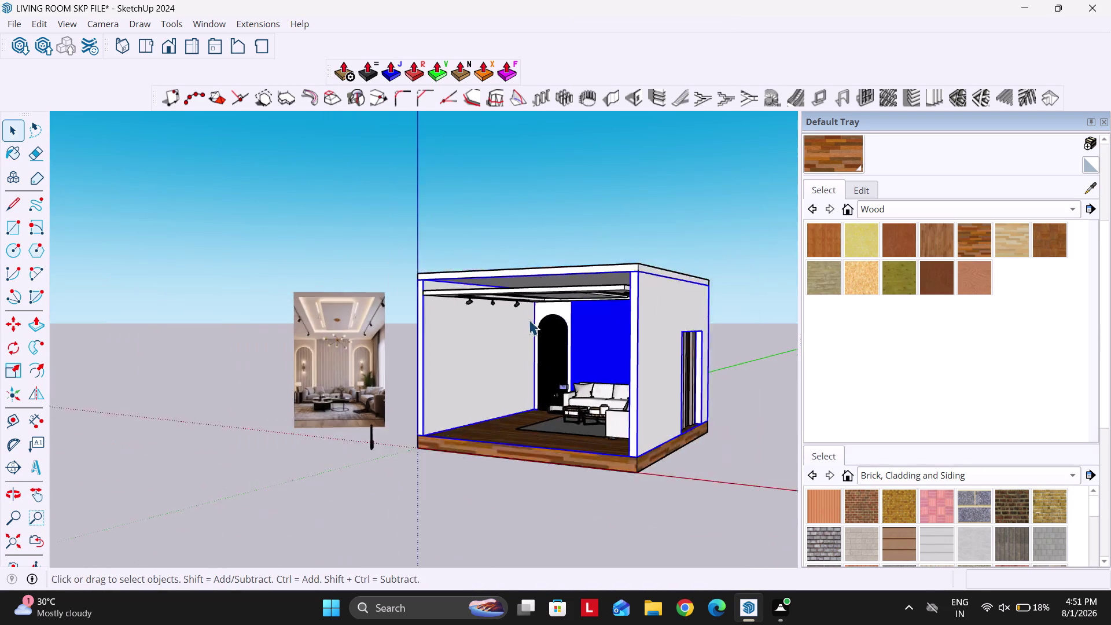
middle_drag(515, 358, 602, 321)
scroll(up, 3)
scroll(down, 3)
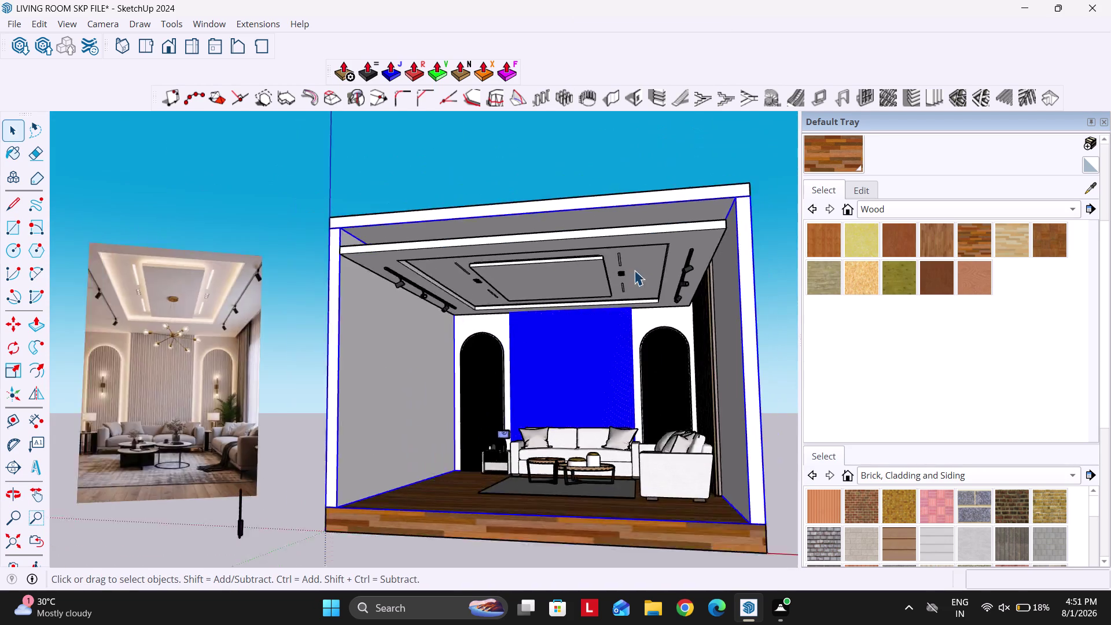
scroll(down, 3)
scroll(up, 3)
scroll(down, 3)
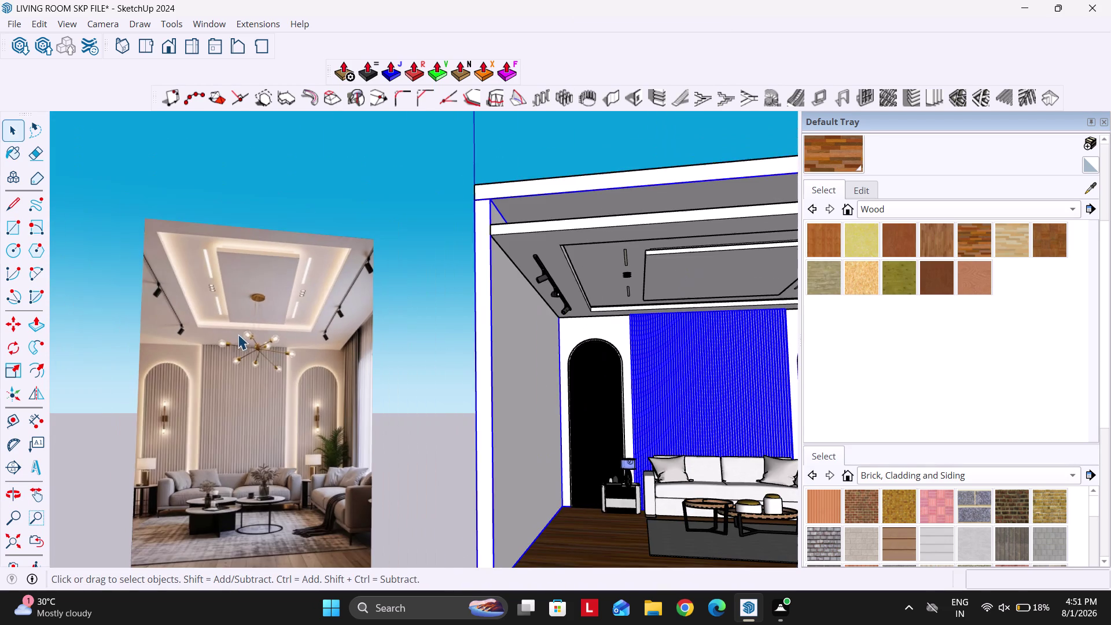
scroll(up, 3)
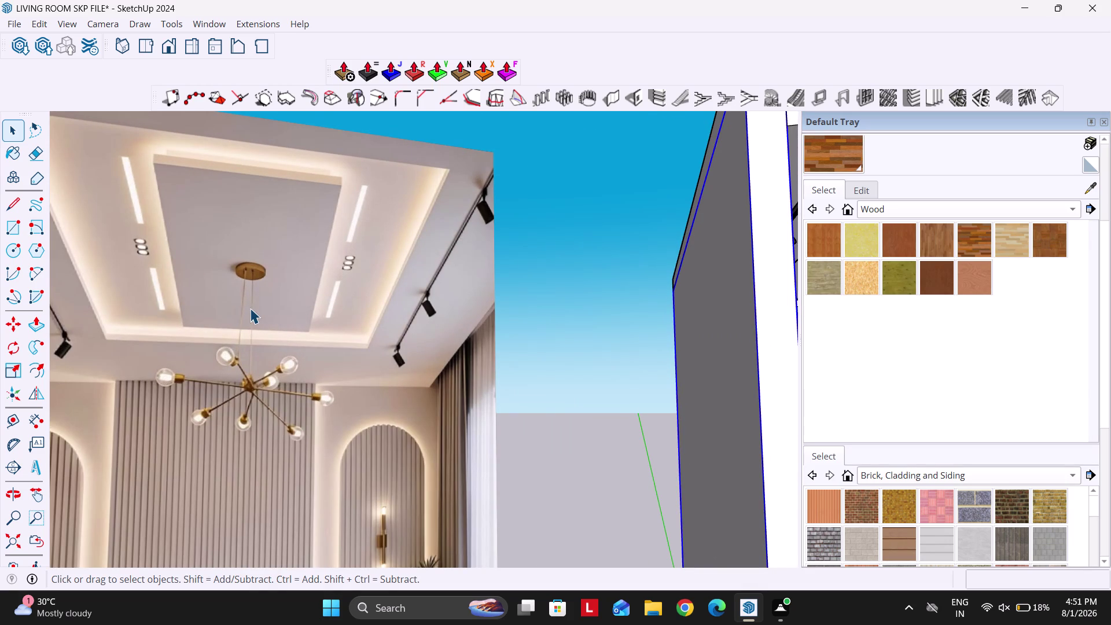
scroll(up, 3)
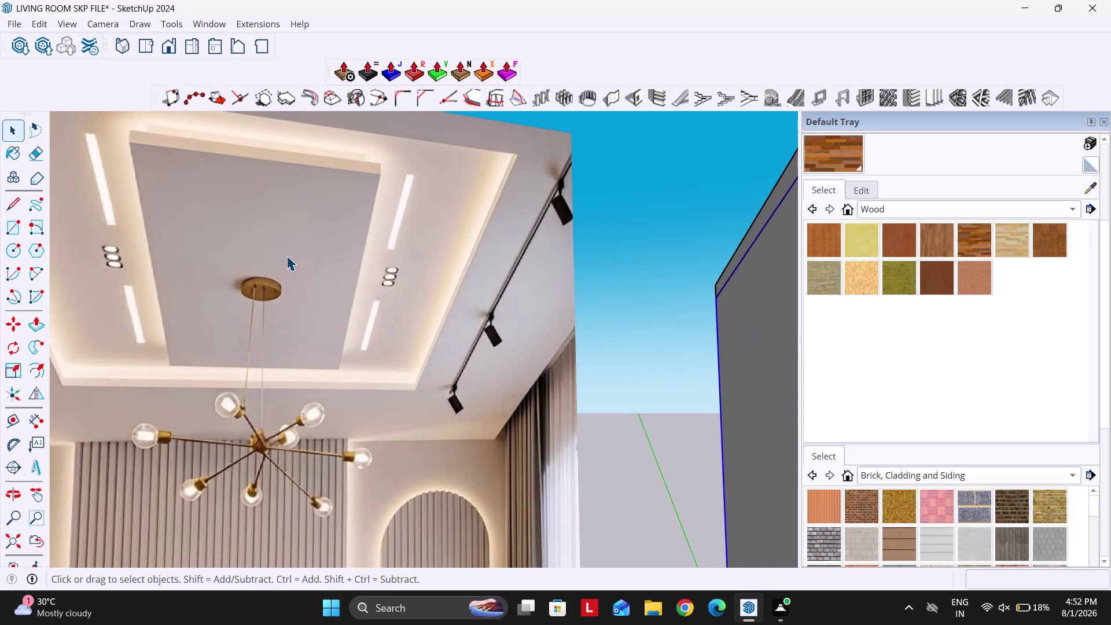
scroll(down, 3)
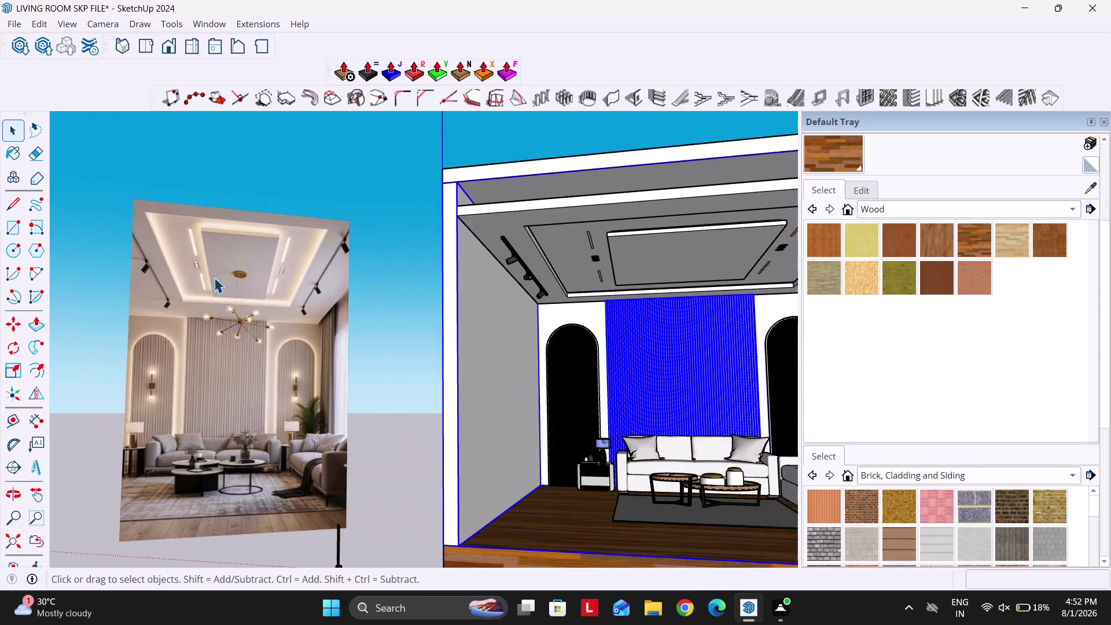
scroll(down, 3)
middle_drag(512, 357, 525, 274)
scroll(up, 3)
Inside the room group, draw a corner-to-corner diagonal across the inner ceiling panel.
double_click(504, 269)
scroll(down, 3)
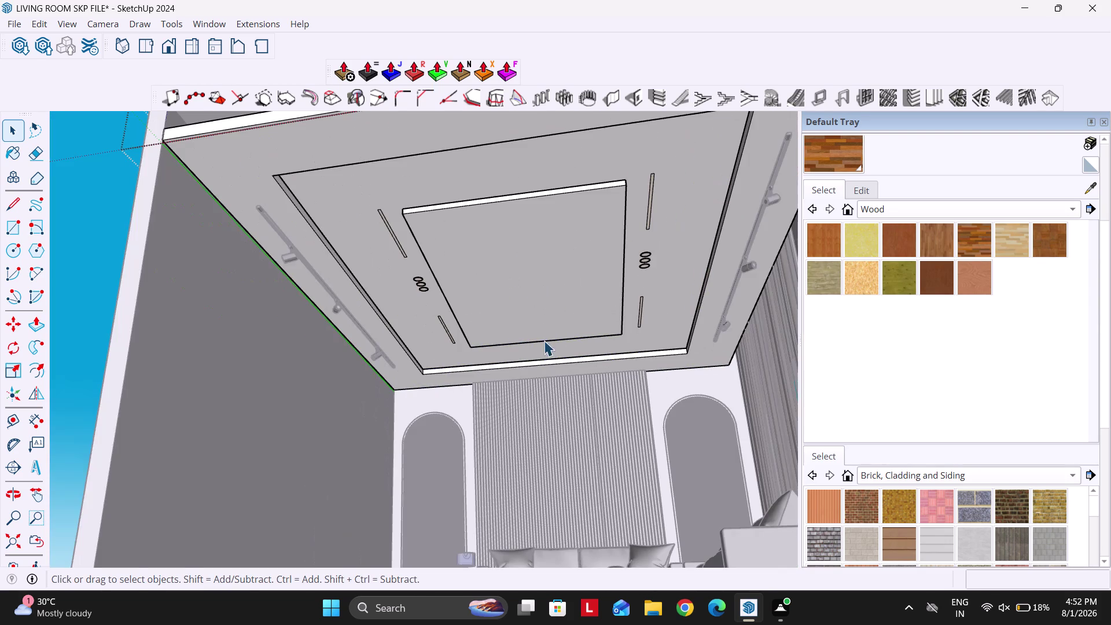
key(l)
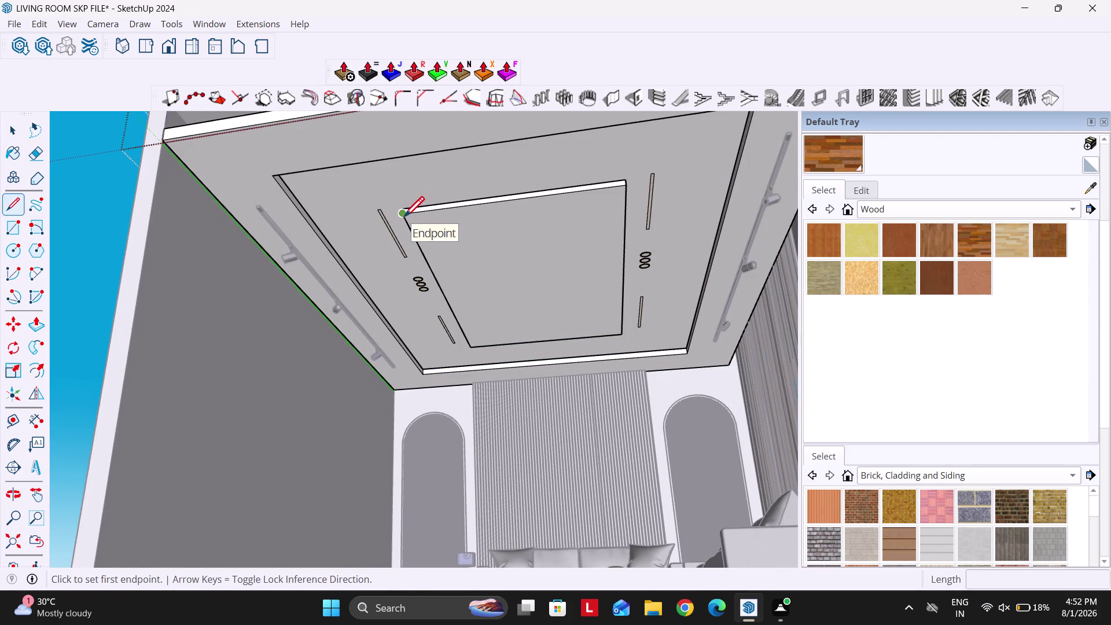
click(404, 217)
click(621, 334)
key(space)
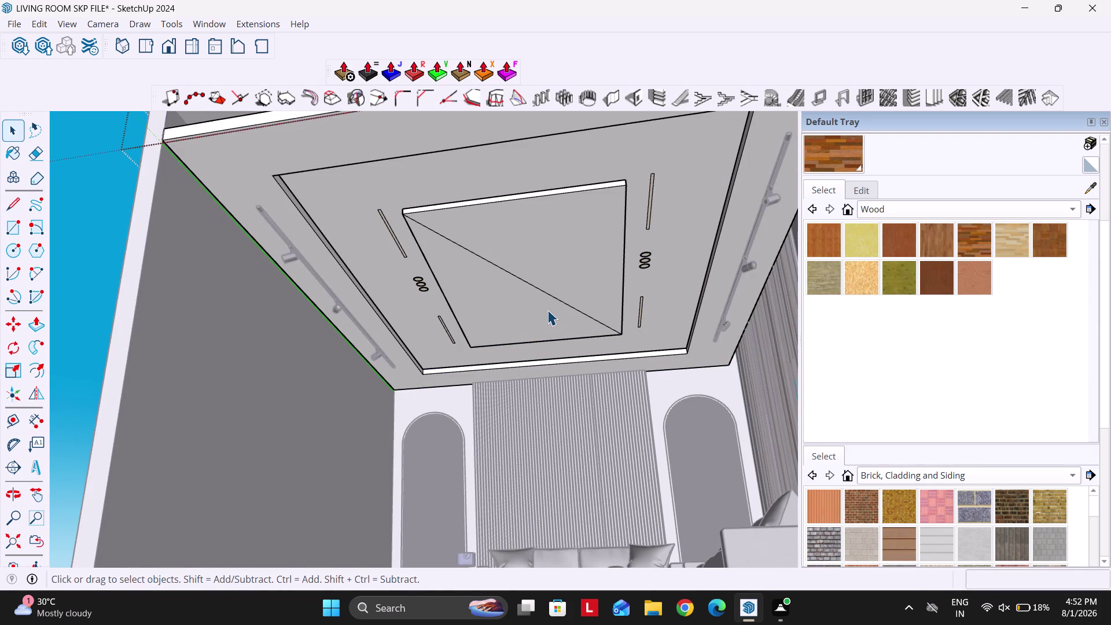
Draw a circle of radius 3 centred on the diagonal's midpoint.
key(c)
click(528, 282)
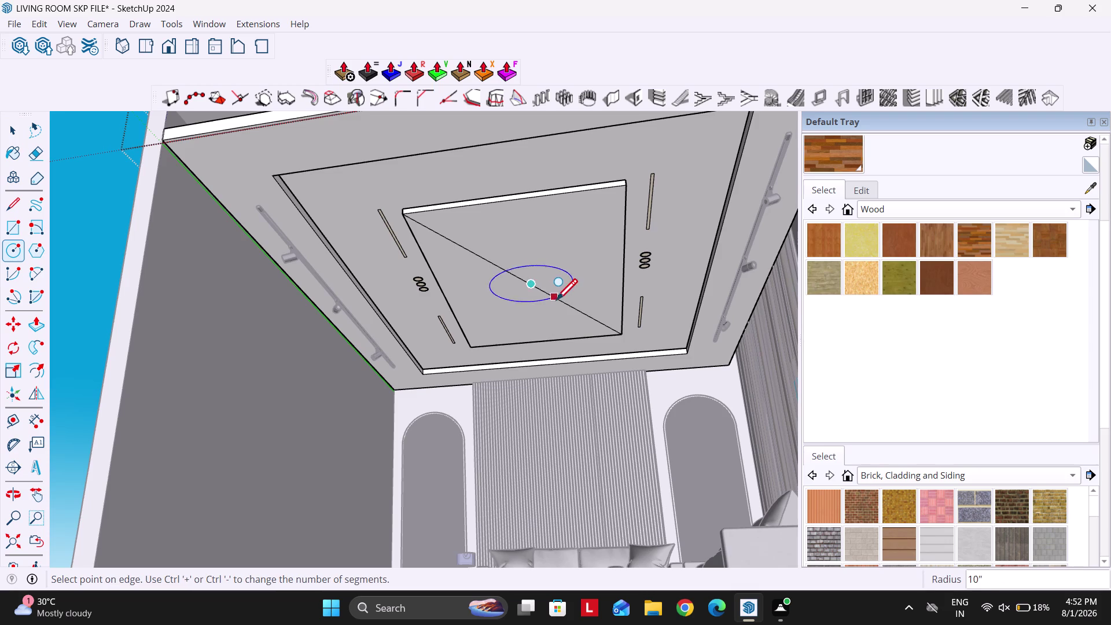
scroll(up, 3)
key(3)
key(Return)
scroll(up, 3)
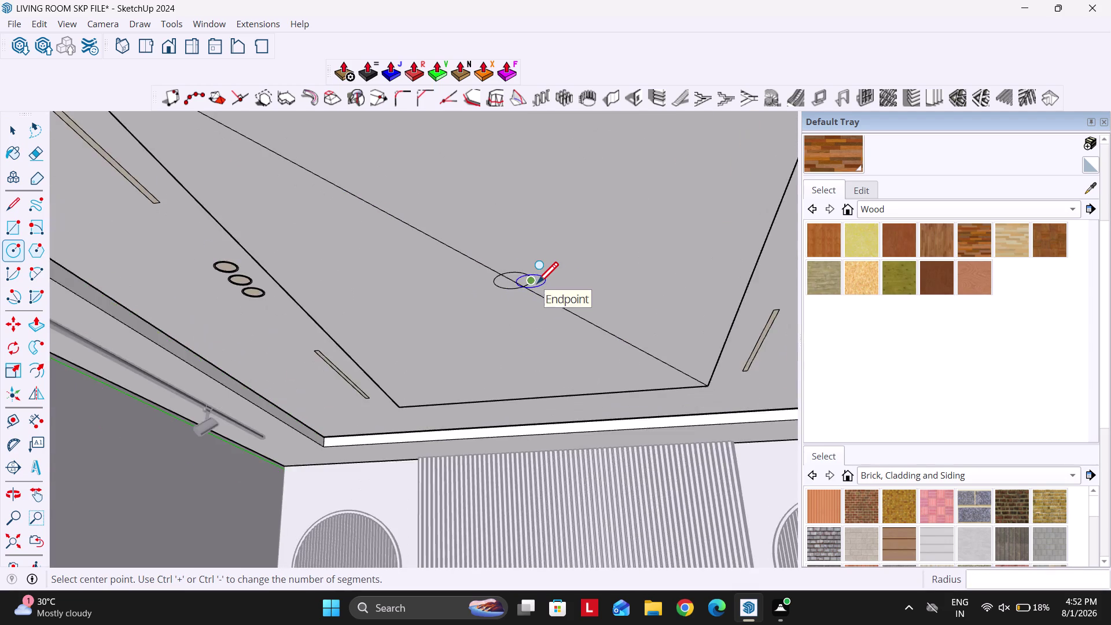
scroll(up, 3)
key(space)
Erase the diagonal guide line, leaving only the circle.
key(e)
click(497, 277)
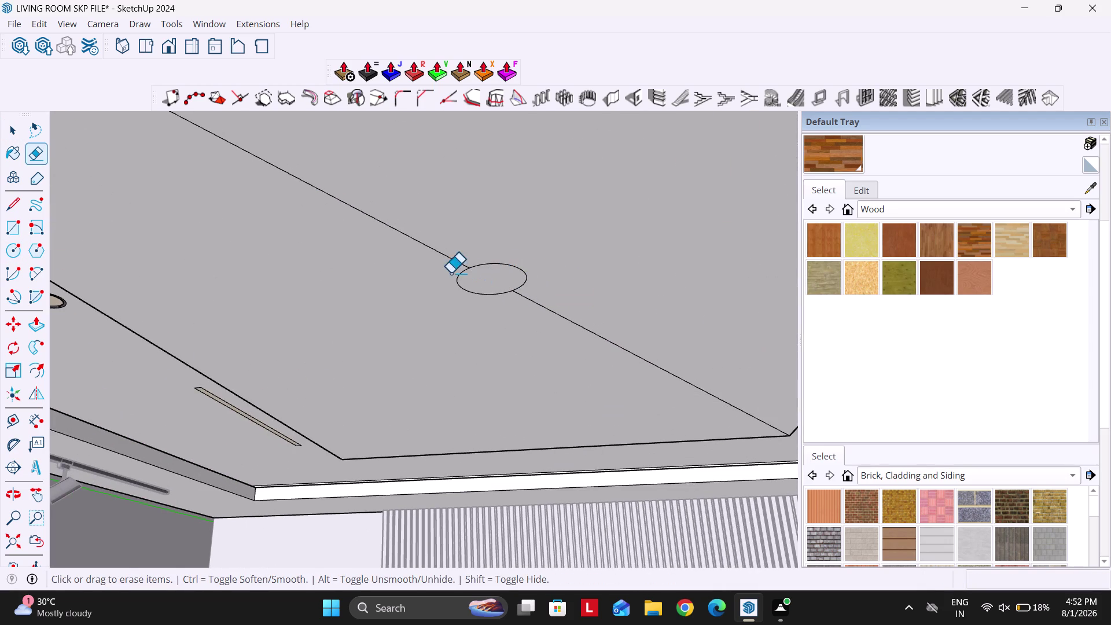
drag(450, 272, 453, 244)
drag(554, 273, 570, 329)
key(space)
scroll(up, 3)
Paint the circle with wood, then repaint it in a darker wood material.
key(p)
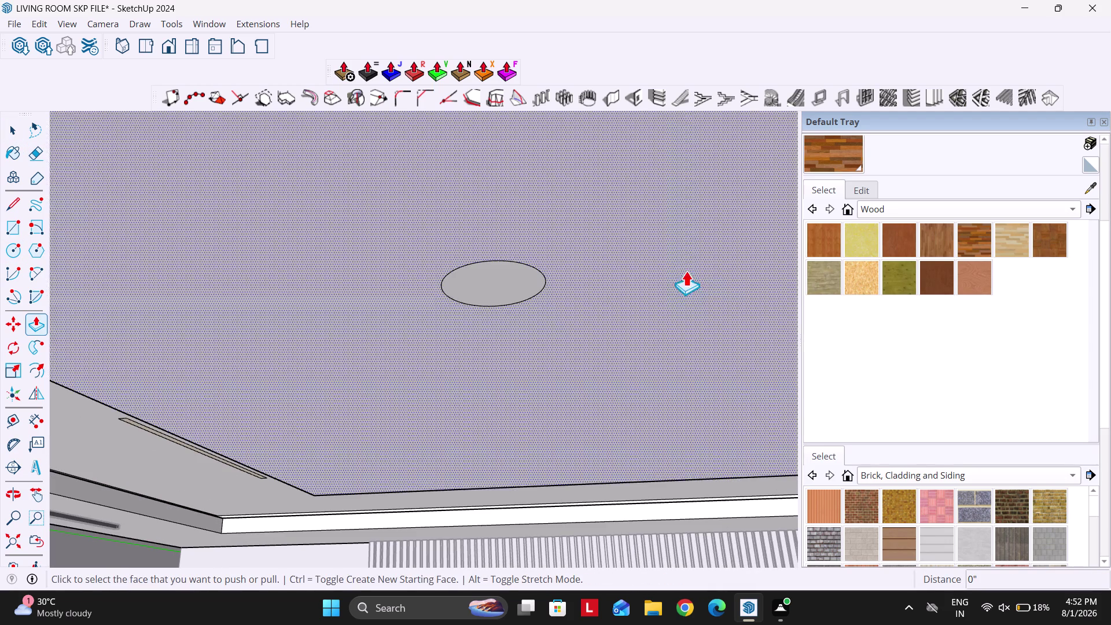
key(space)
click(818, 161)
click(506, 284)
key(space)
scroll(up, 3)
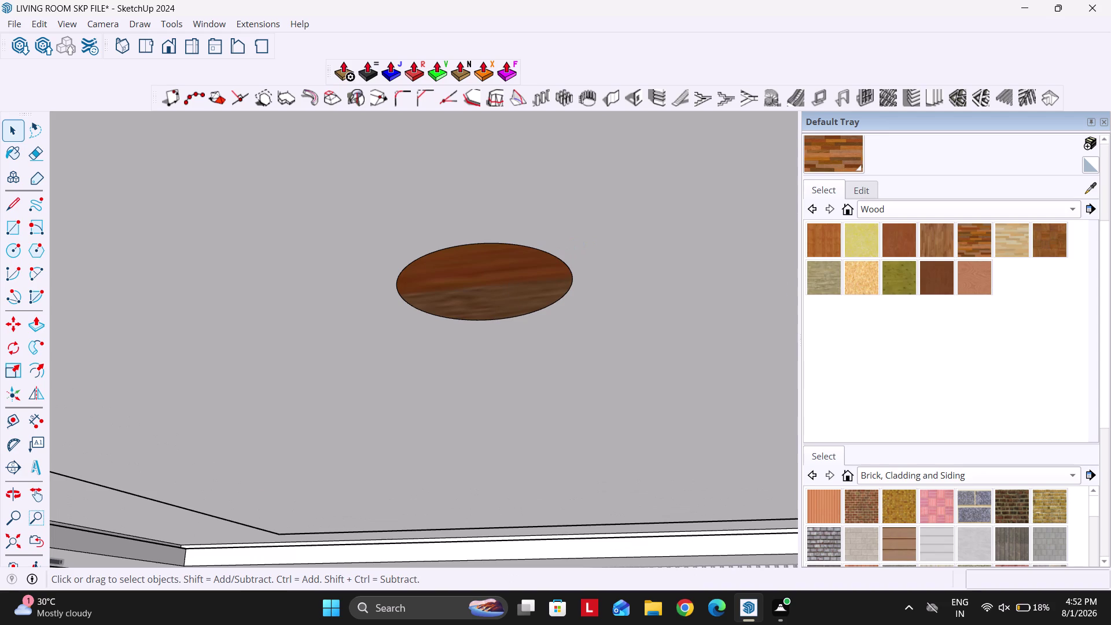
click(925, 275)
click(530, 293)
key(space)
scroll(up, 3)
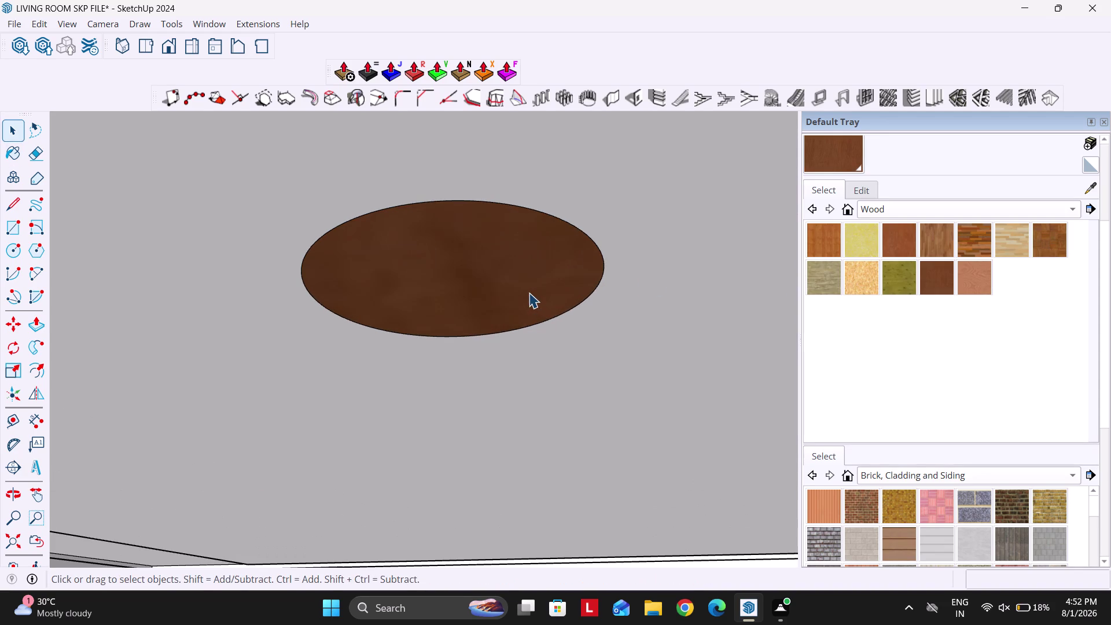
Push/Pull the wooden circle down 2" to form the medallion.
key(p)
click(529, 292)
text(2)
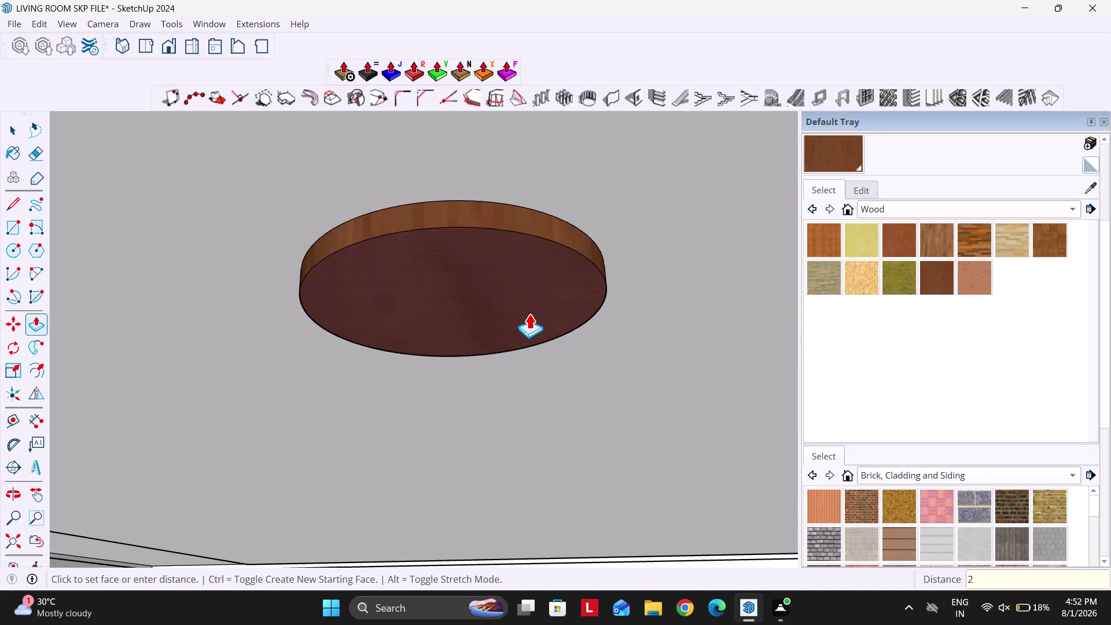
text(")
key(Return)
scroll(down, 3)
Reduce the medallion's thickness to 1.
click(537, 342)
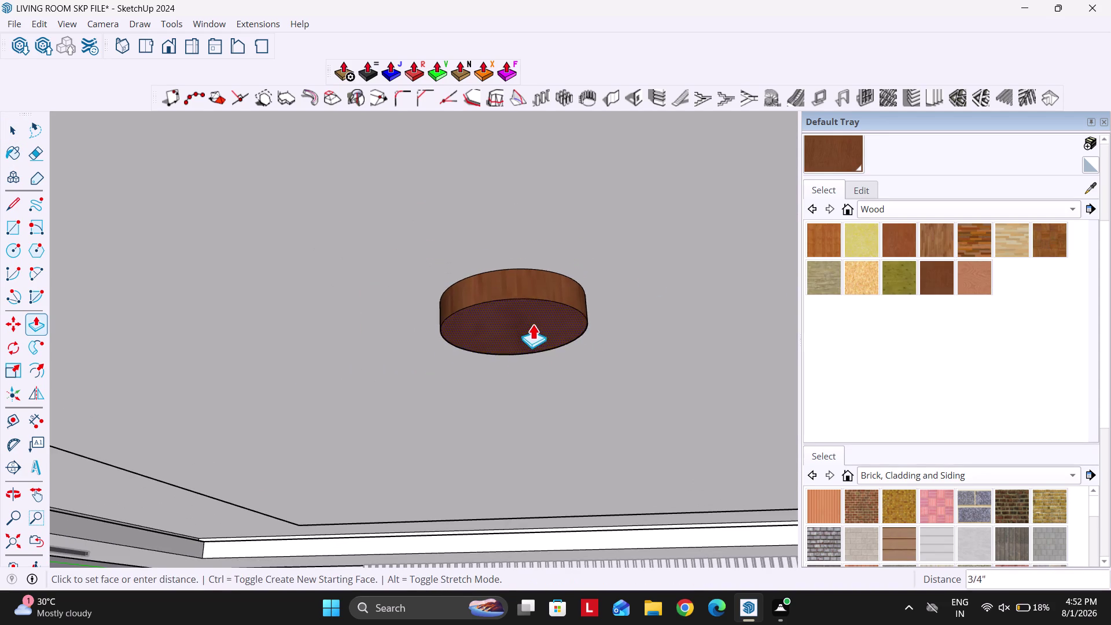
key(0)
key(BackSpace)
key(1)
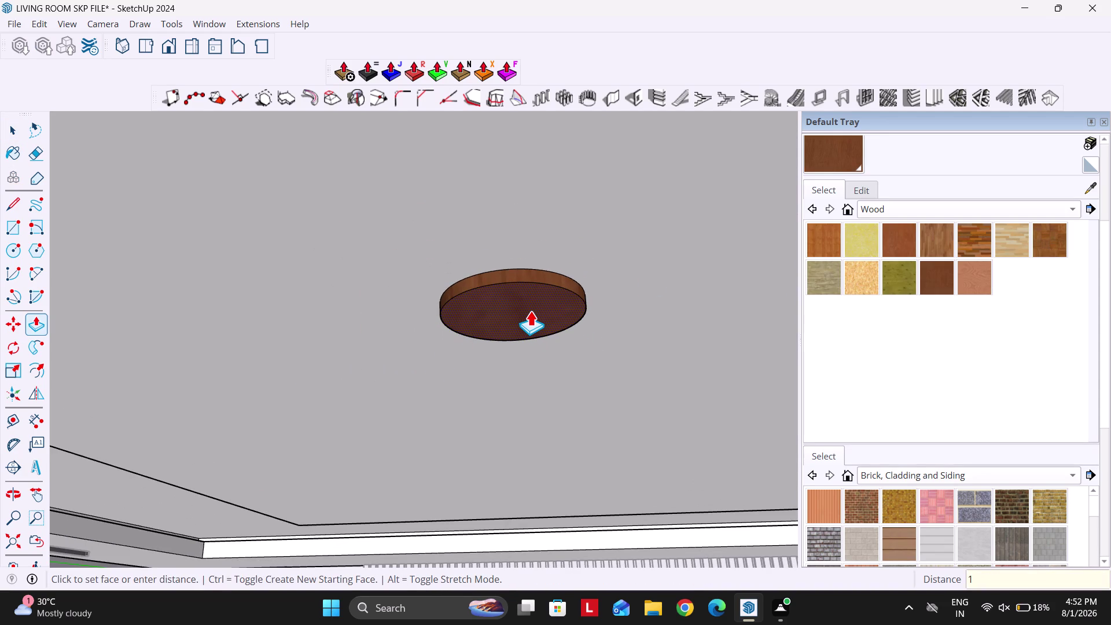
key(Return)
scroll(down, 3)
Exit the group edit and open 3D Warehouse.
key(Escape)
key(Escape)
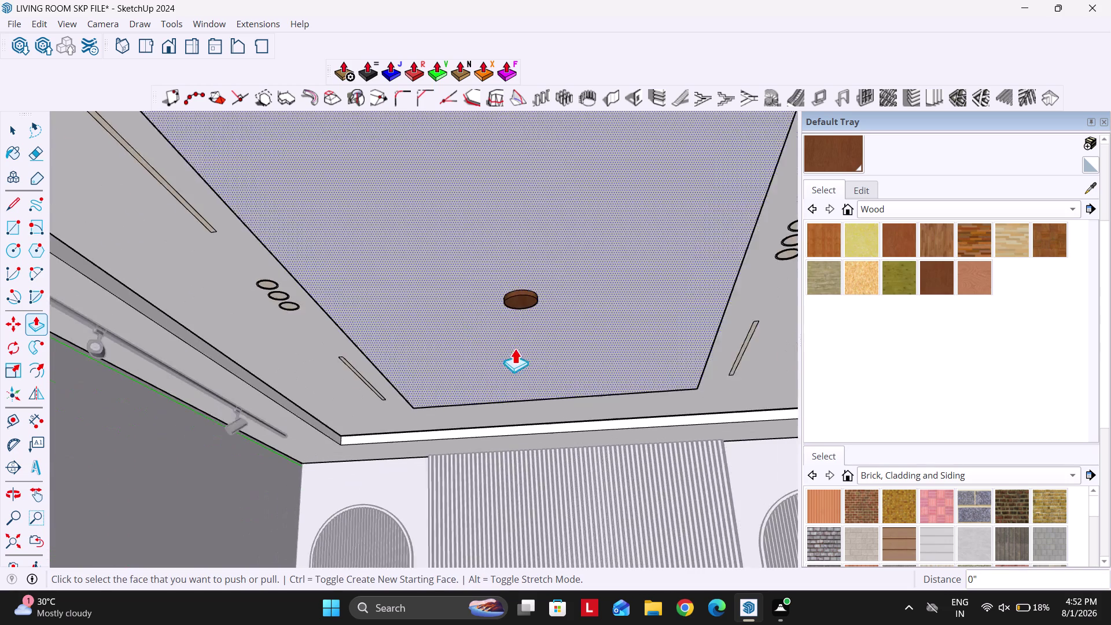
key(Escape)
key(space)
key(Escape)
scroll(down, 3)
key(Escape)
key(Escape)
scroll(down, 3)
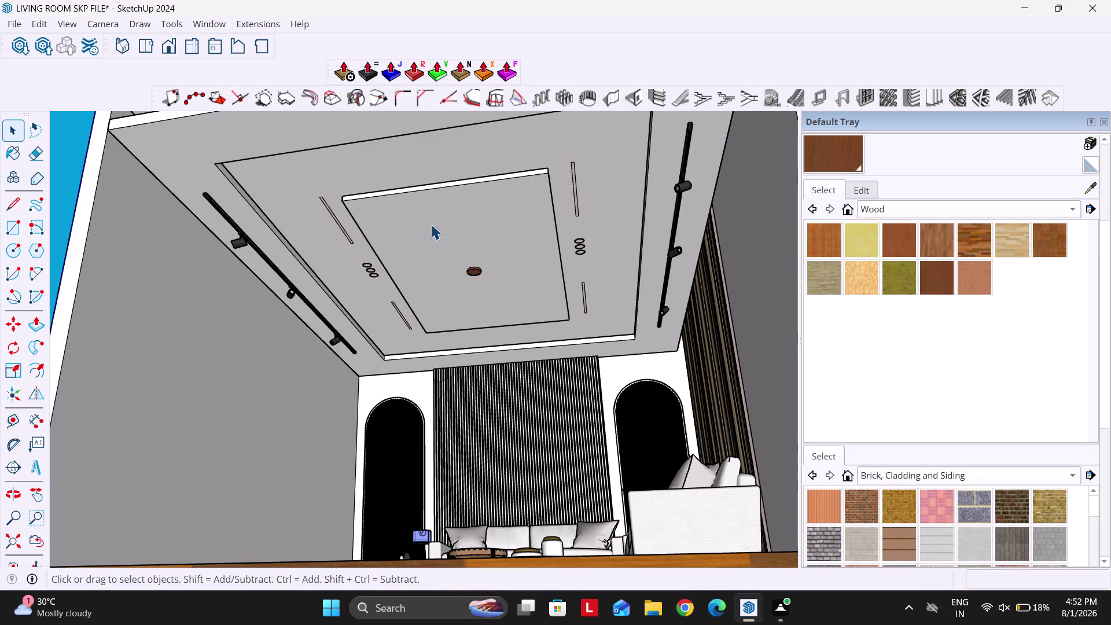
click(20, 45)
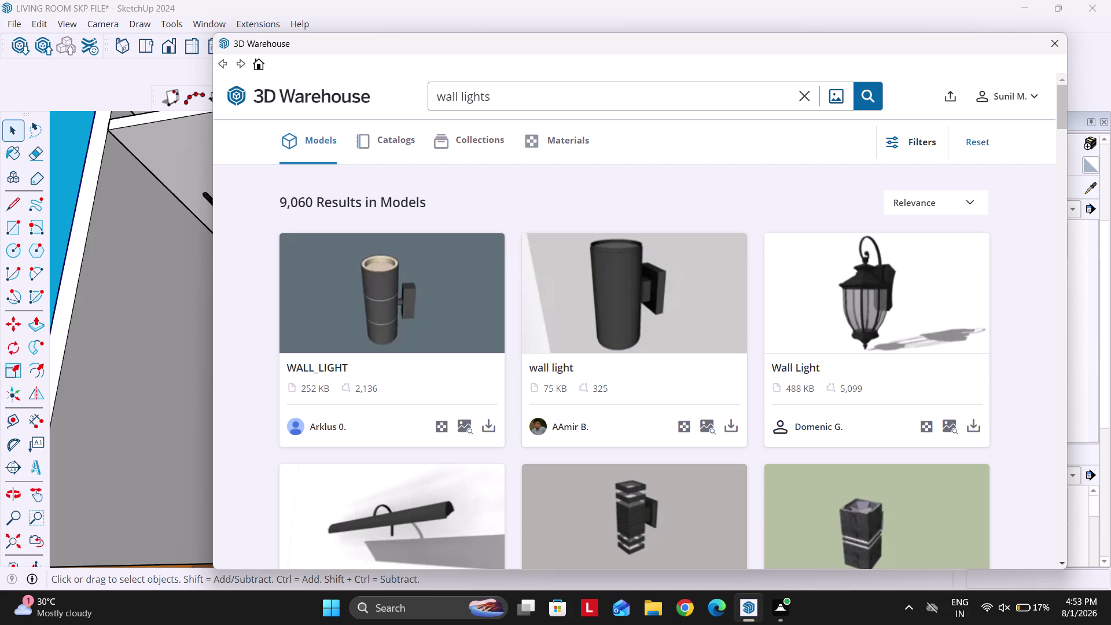
scroll(down, 3)
click(1047, 47)
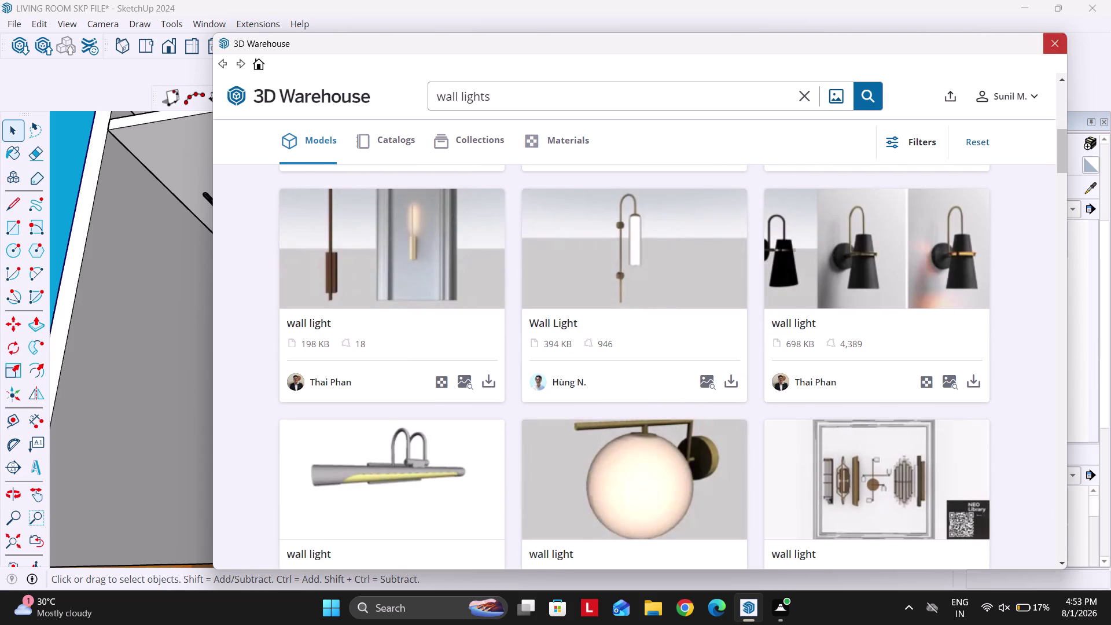
scroll(down, 3)
scroll(down, 3)
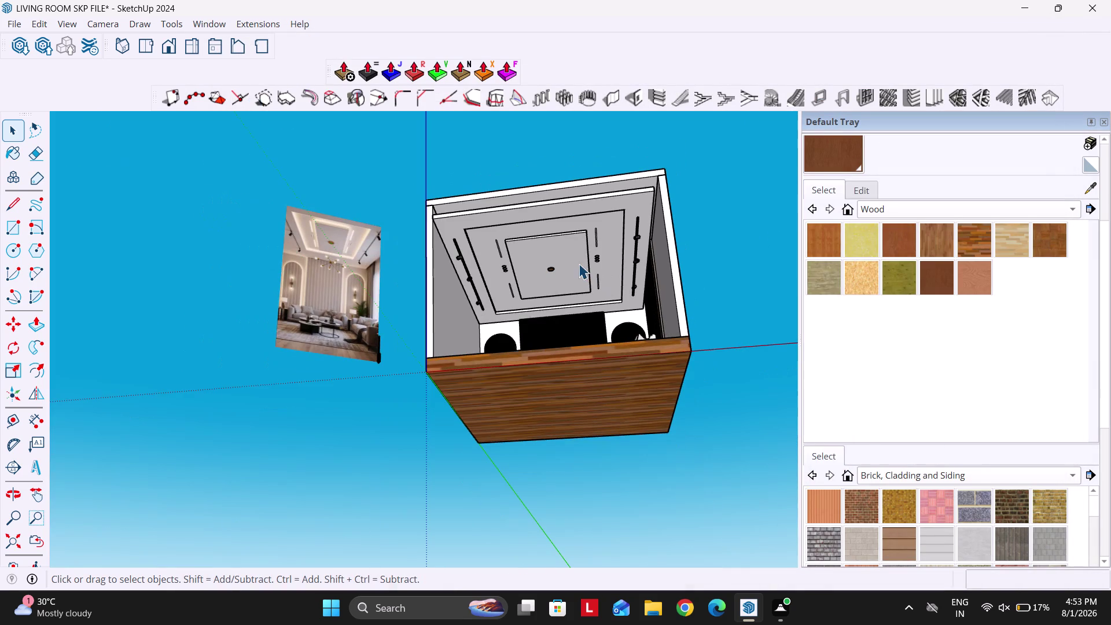
middle_drag(591, 237, 600, 298)
scroll(down, 3)
scroll(up, 3)
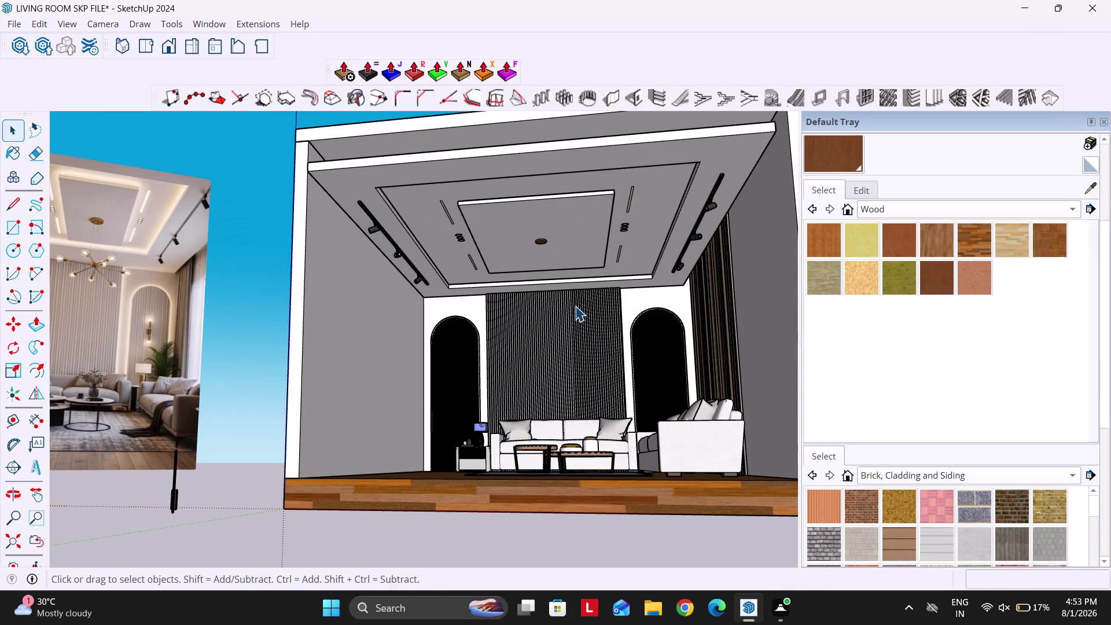
scroll(up, 3)
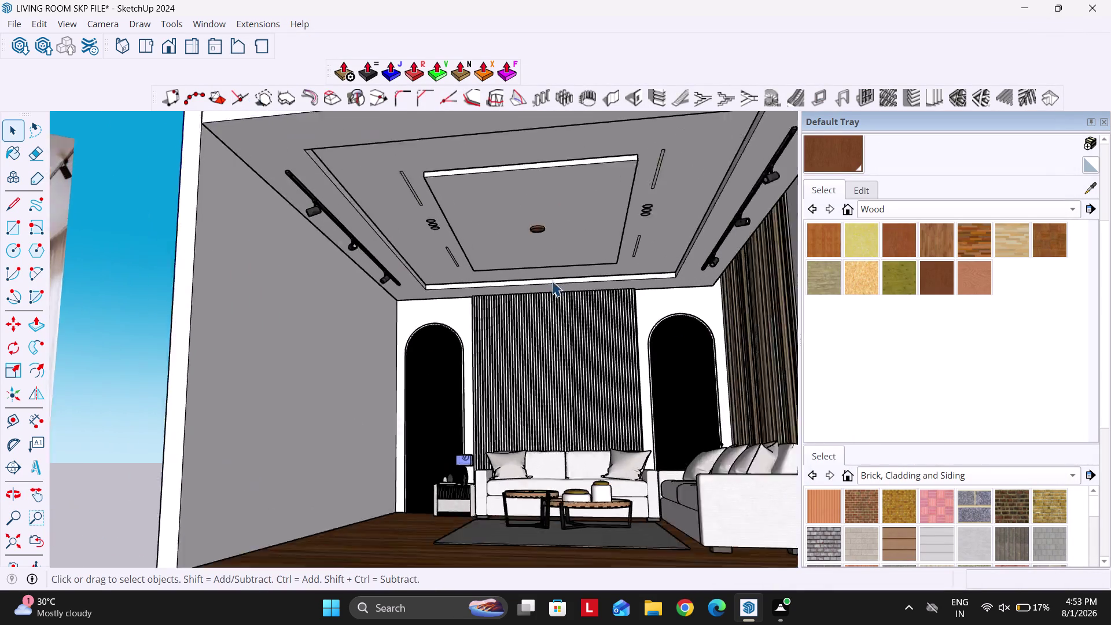
scroll(up, 3)
scroll(down, 3)
scroll(up, 3)
middle_drag(530, 278, 543, 274)
scroll(up, 3)
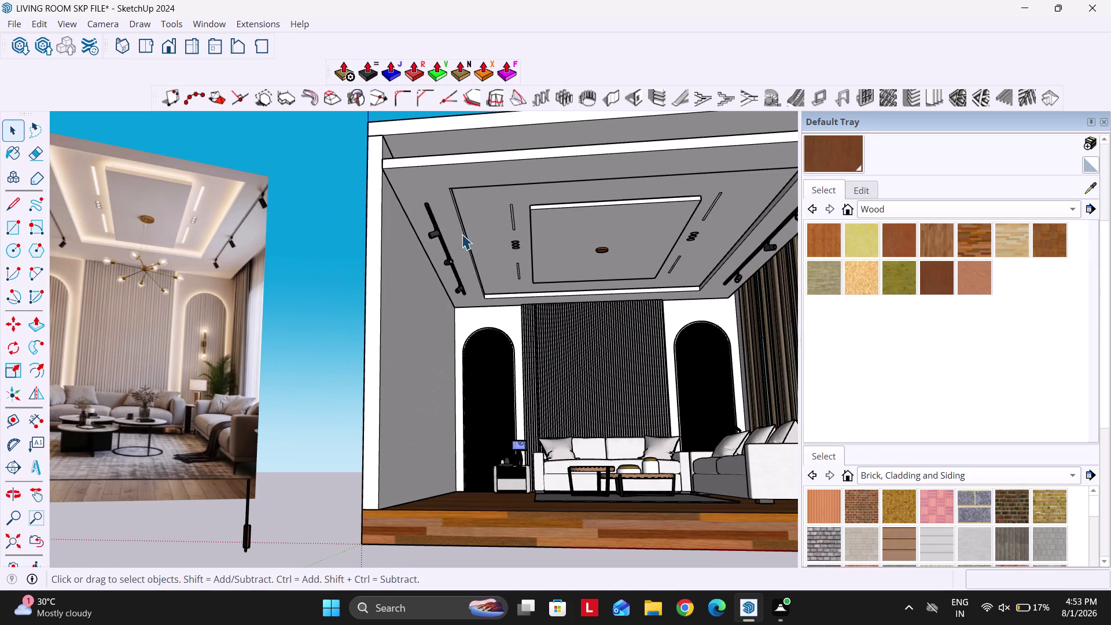